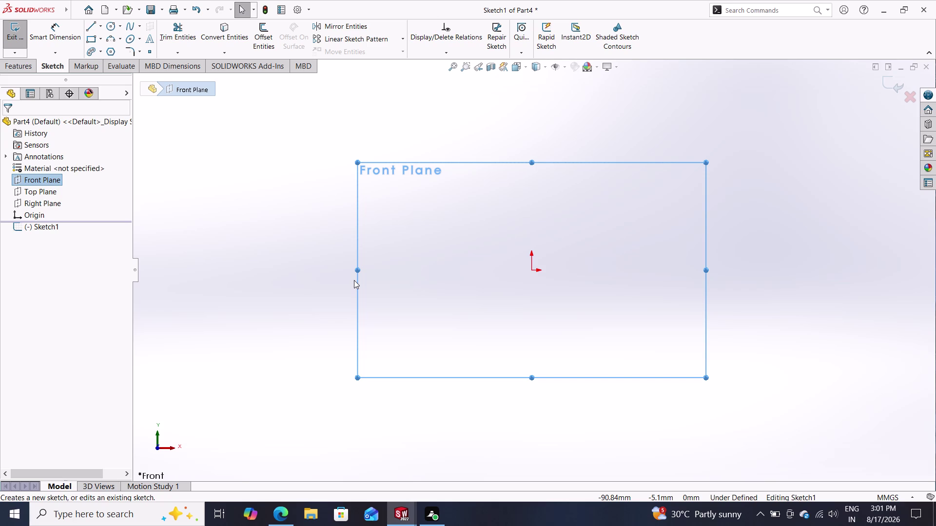
Discard the Front Plane Sketch1 and start Sketch2 on the Top Plane.
click(51, 189)
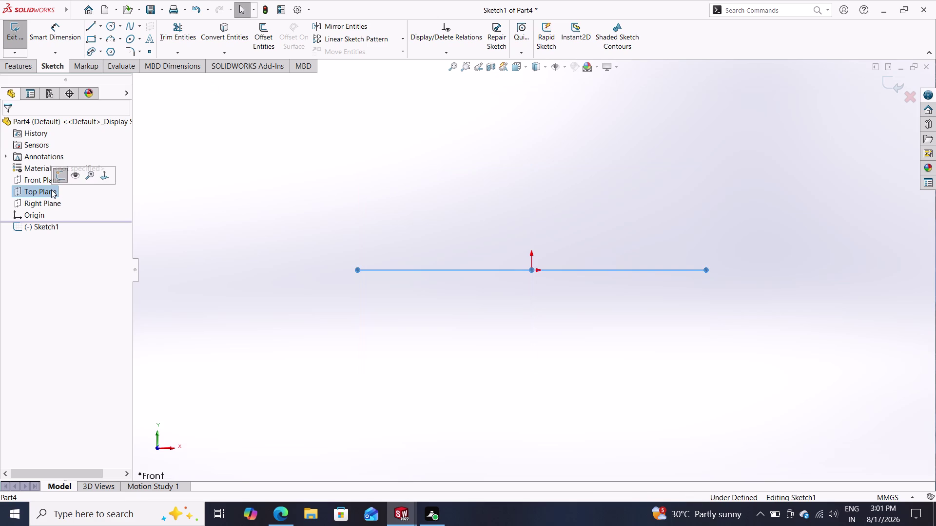
click(58, 171)
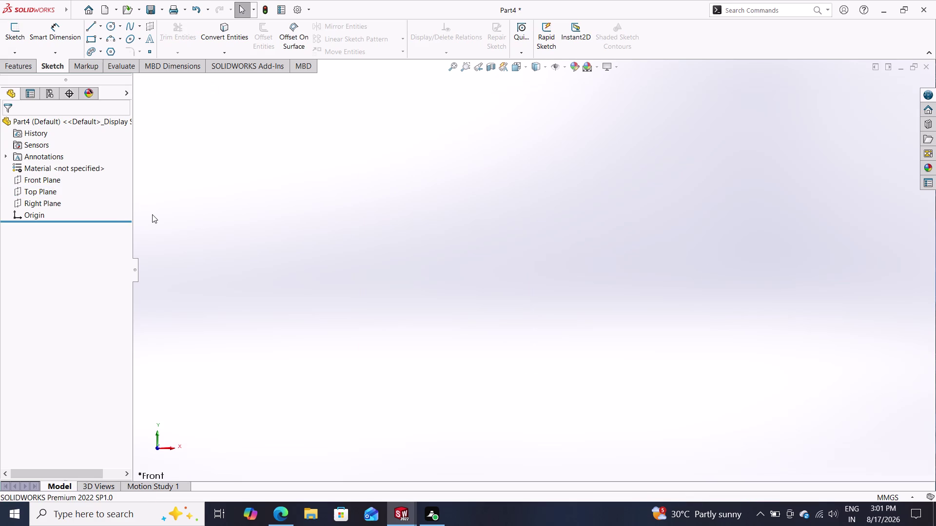
click(54, 193)
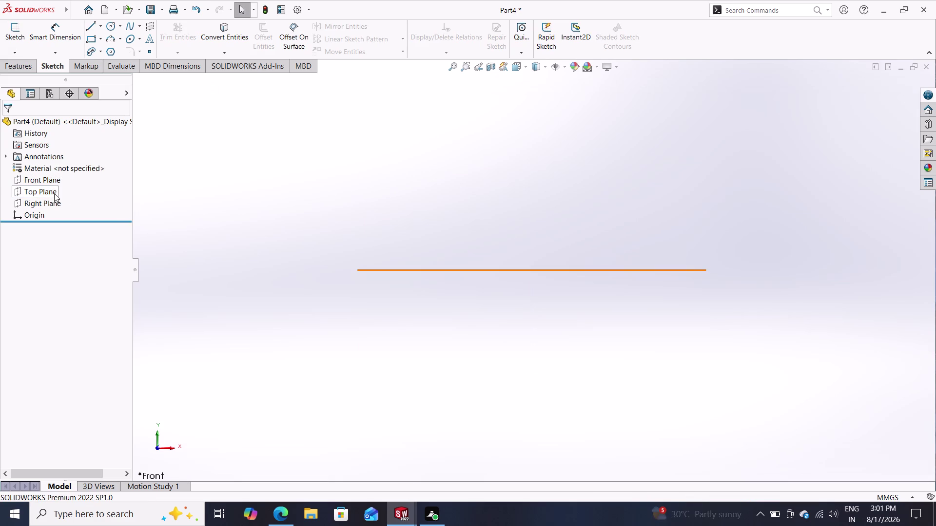
click(66, 177)
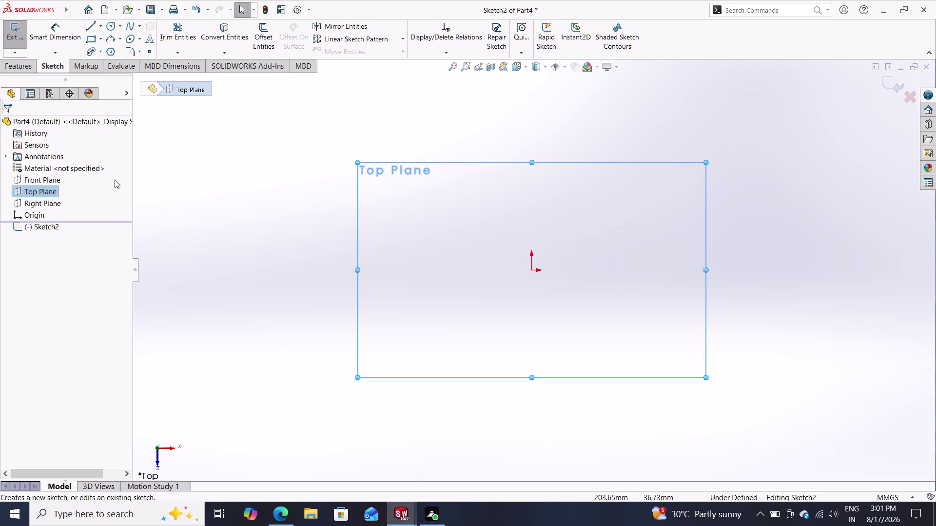
click(88, 23)
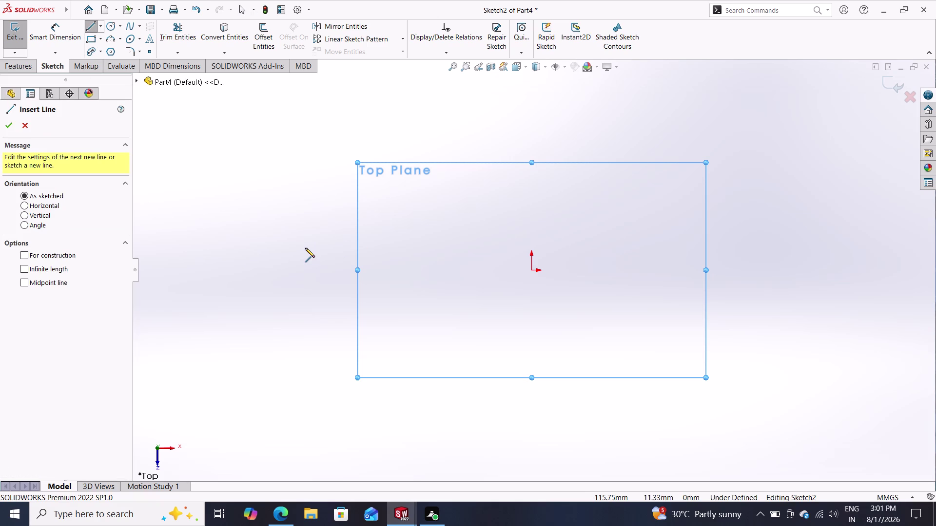
click(415, 216)
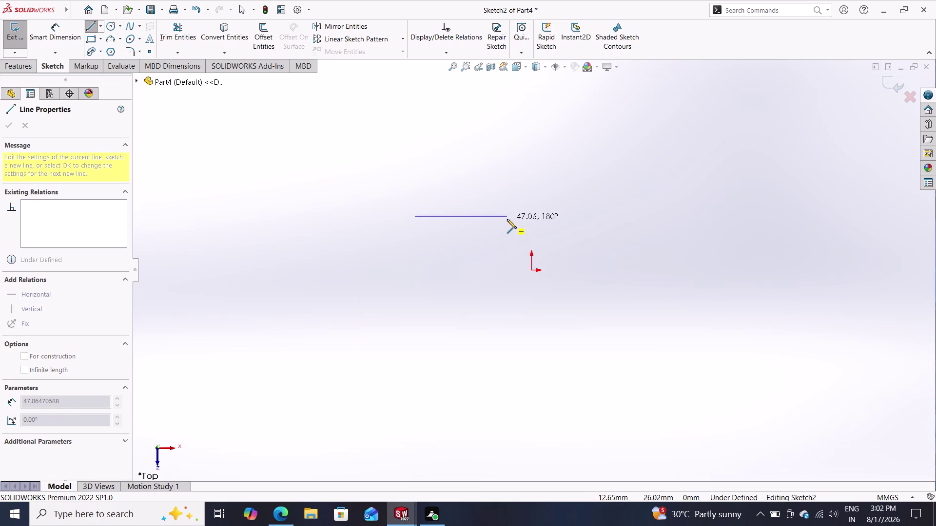
click(507, 219)
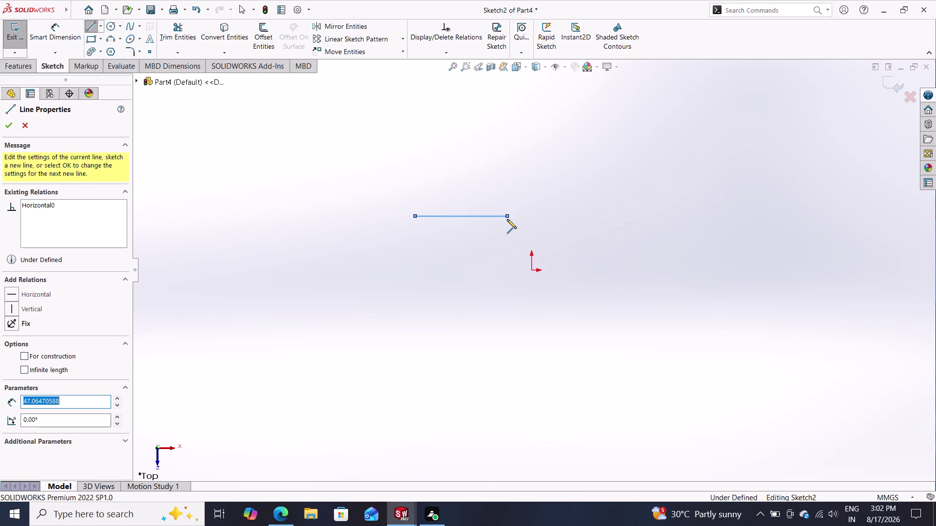
double_click(476, 277)
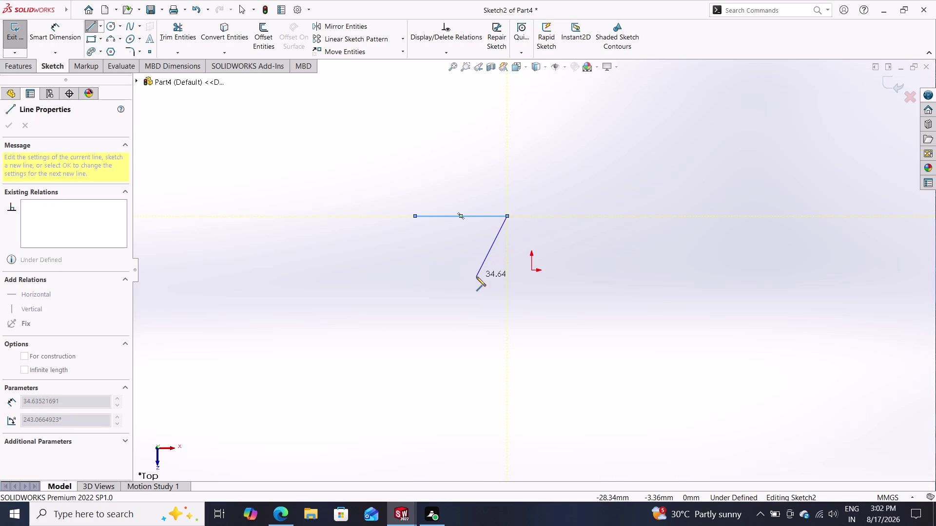
click(508, 216)
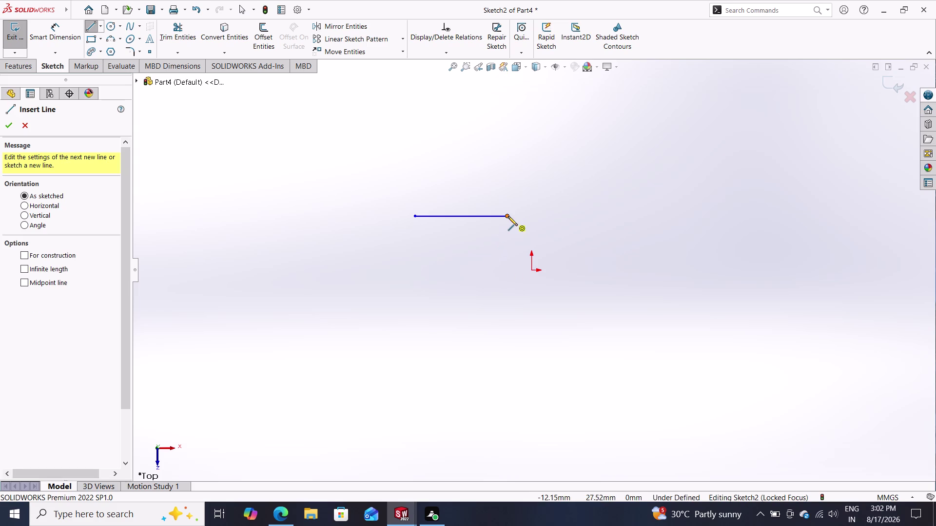
click(473, 269)
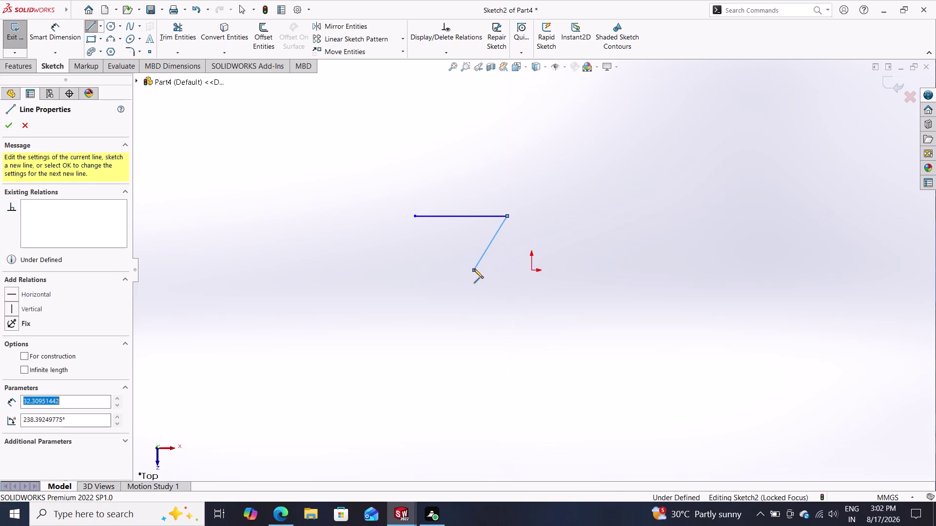
click(530, 269)
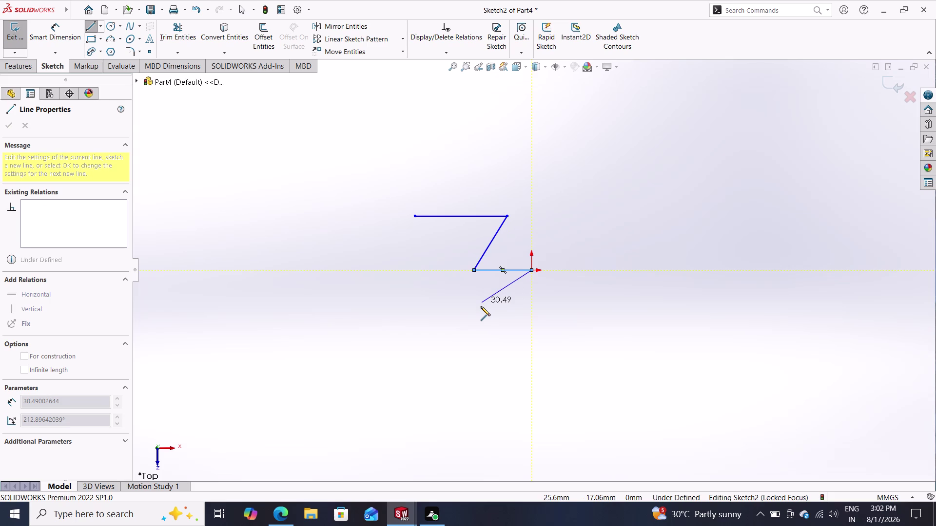
key(ctrl+z)
key(Escape)
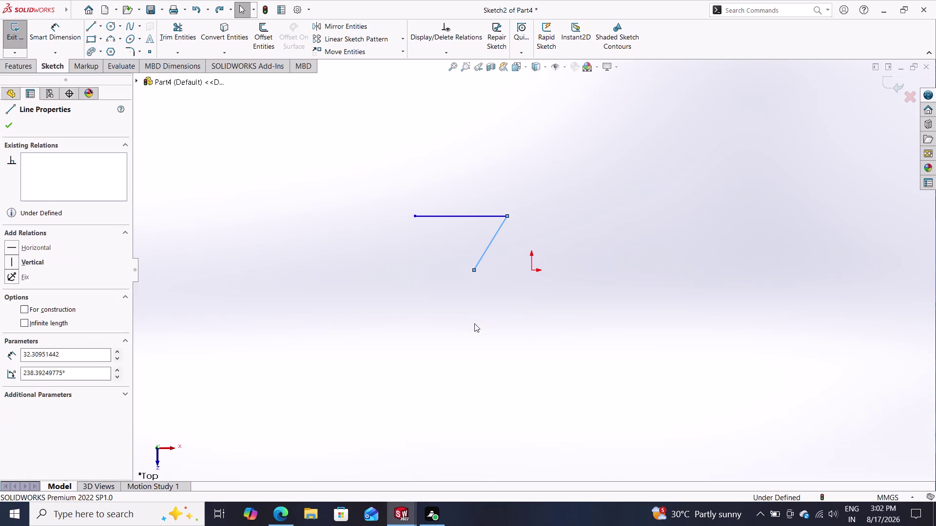
key(Escape)
key(Escape)
key(ctrl+z)
key(ctrl+z)
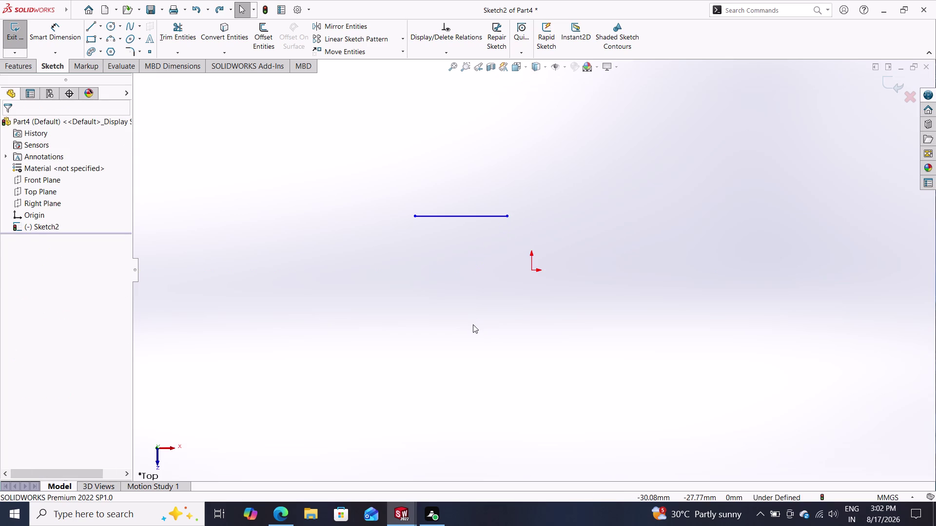
key(ctrl+z)
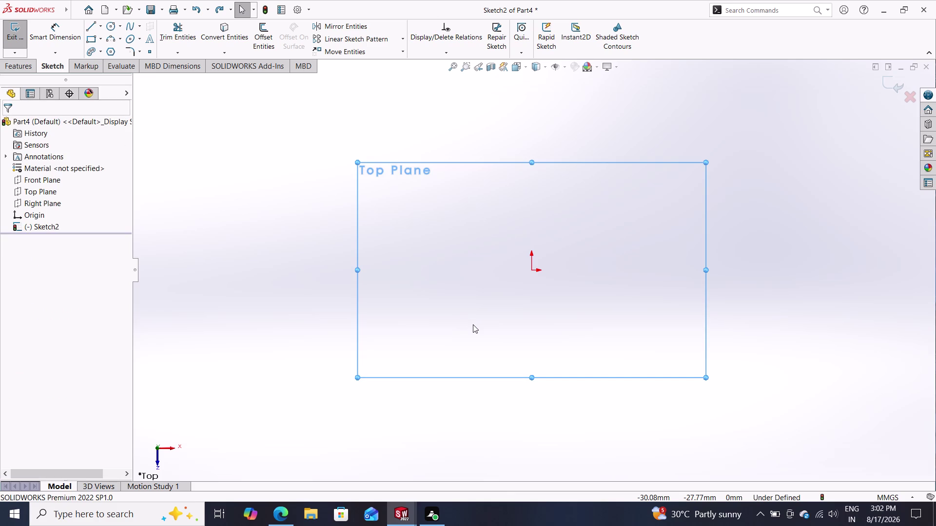
click(110, 27)
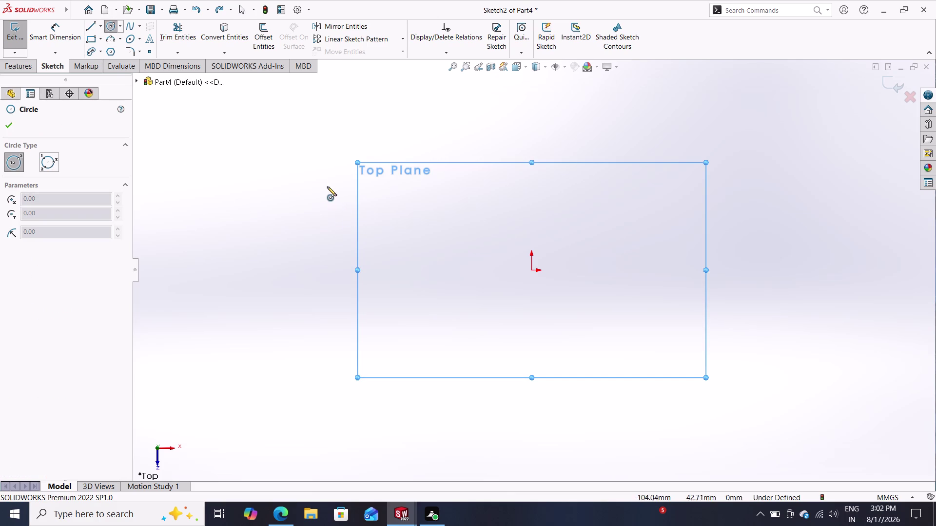
click(534, 270)
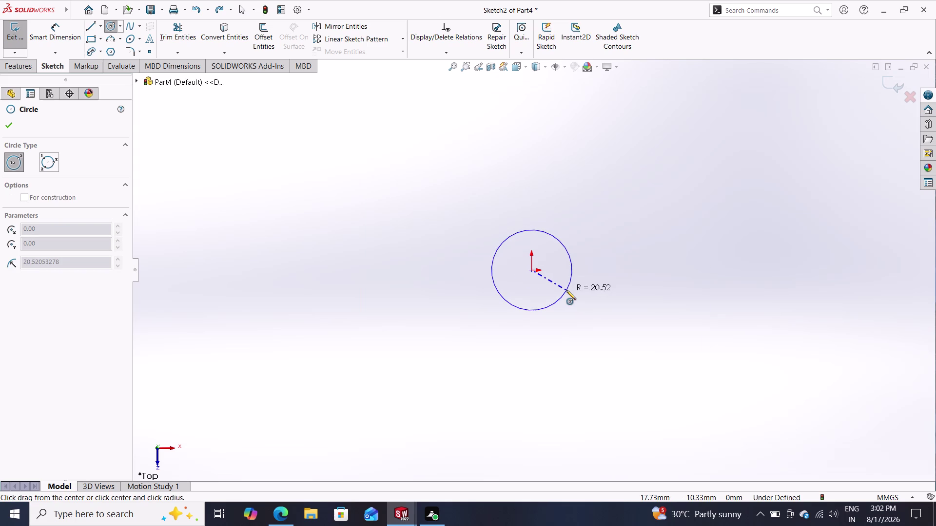
click(566, 290)
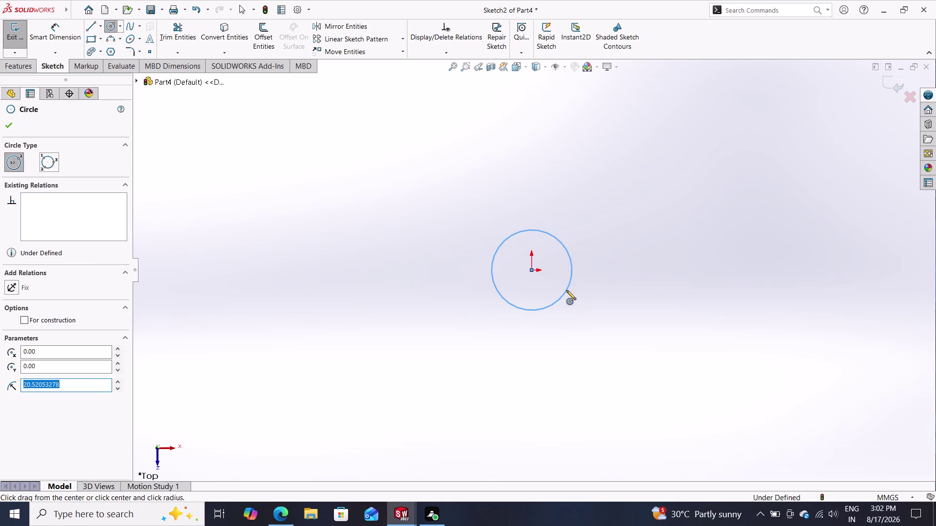
click(529, 271)
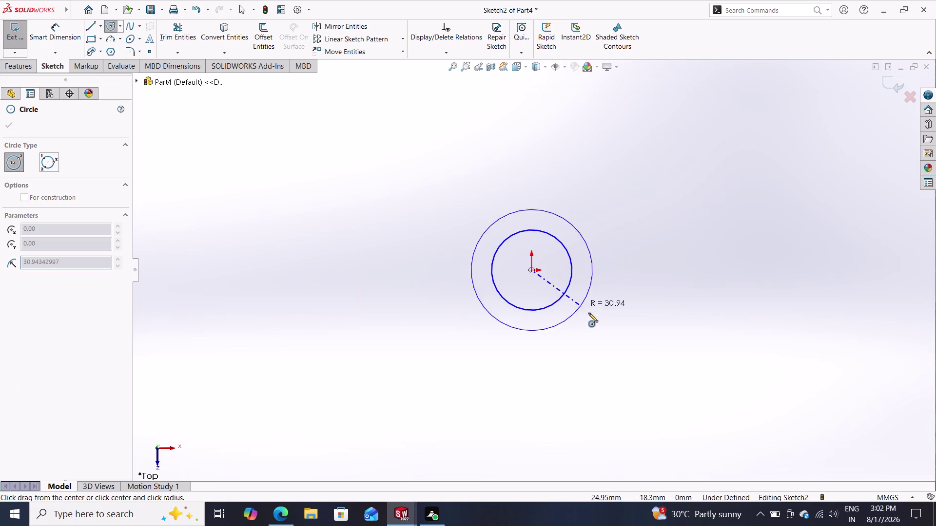
click(603, 323)
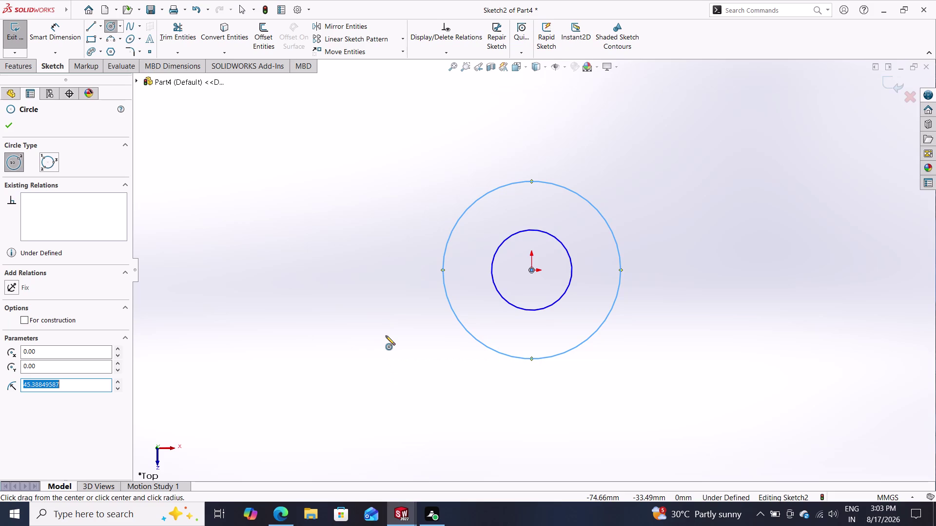
triple_click(89, 26)
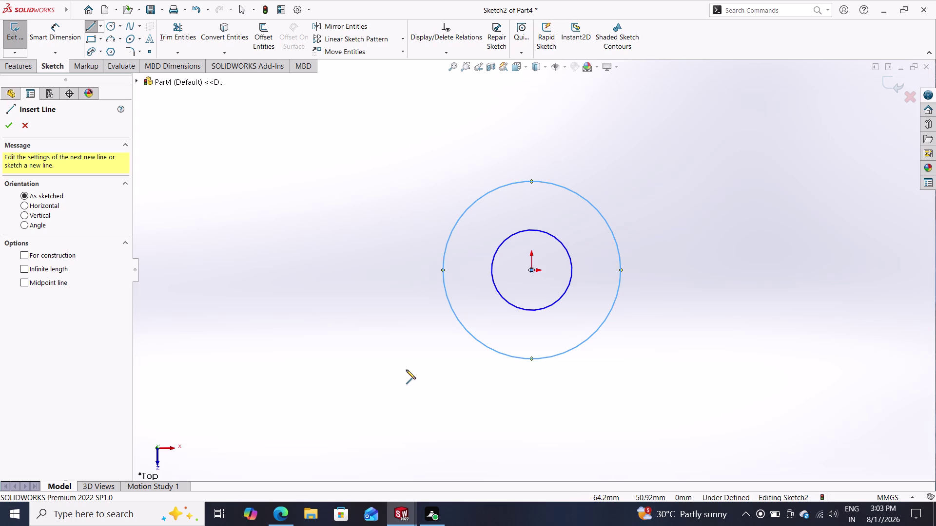
key(Escape)
key(Escape)
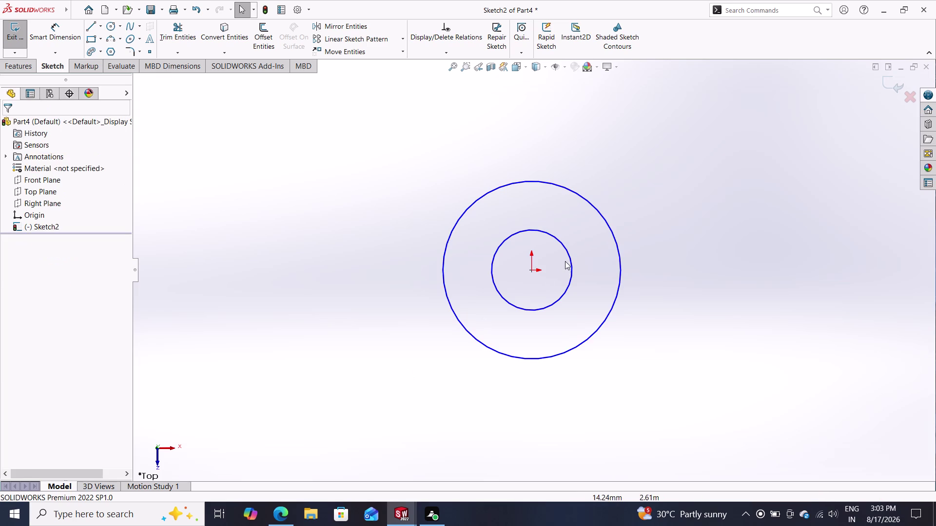
click(602, 217)
key(Delete)
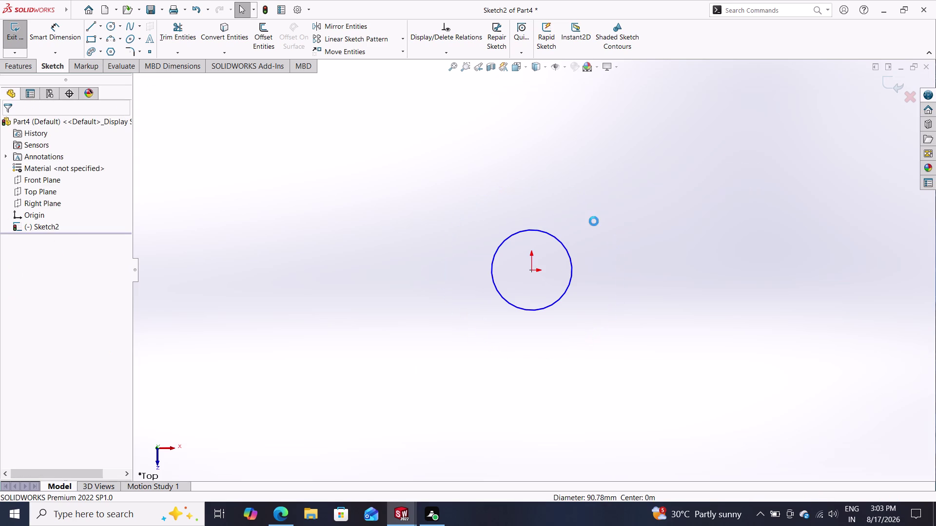
key(Delete)
click(568, 254)
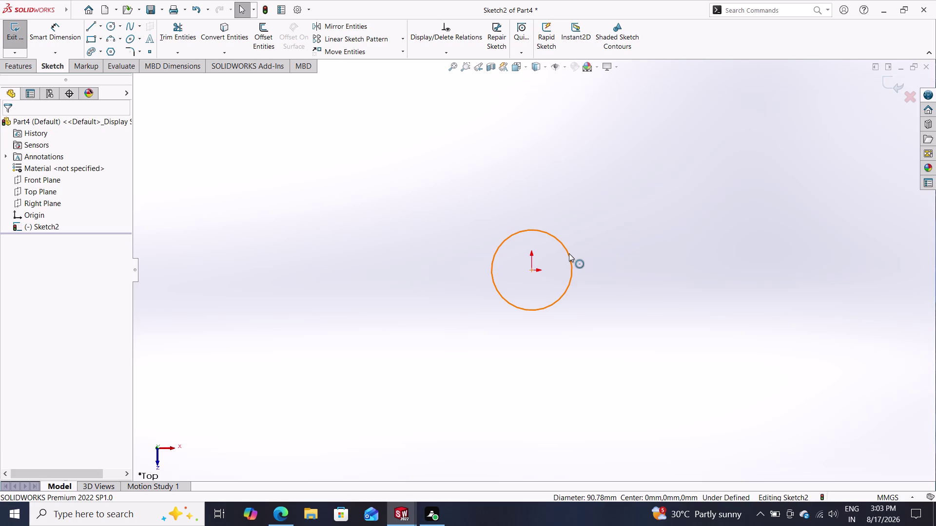
key(Delete)
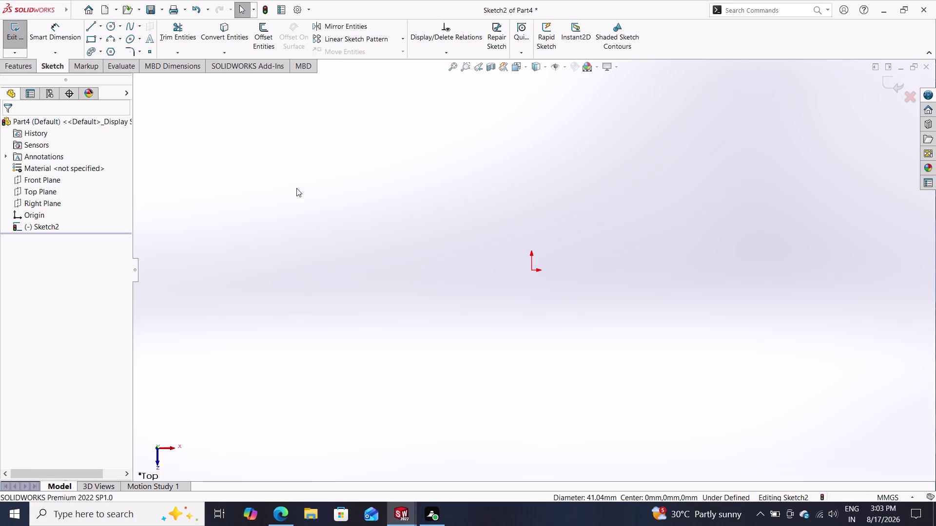
click(93, 29)
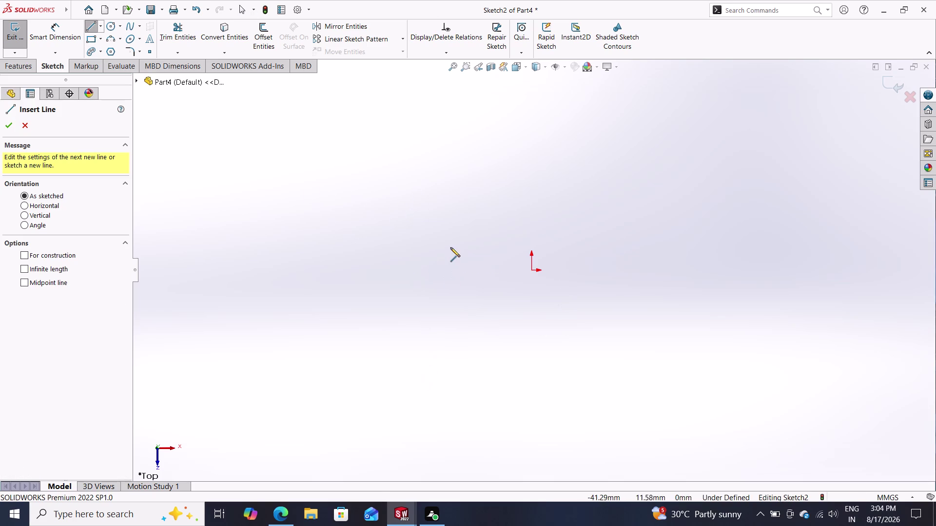
Sketch the vertical left side line and the left top edge of the profile.
click(423, 263)
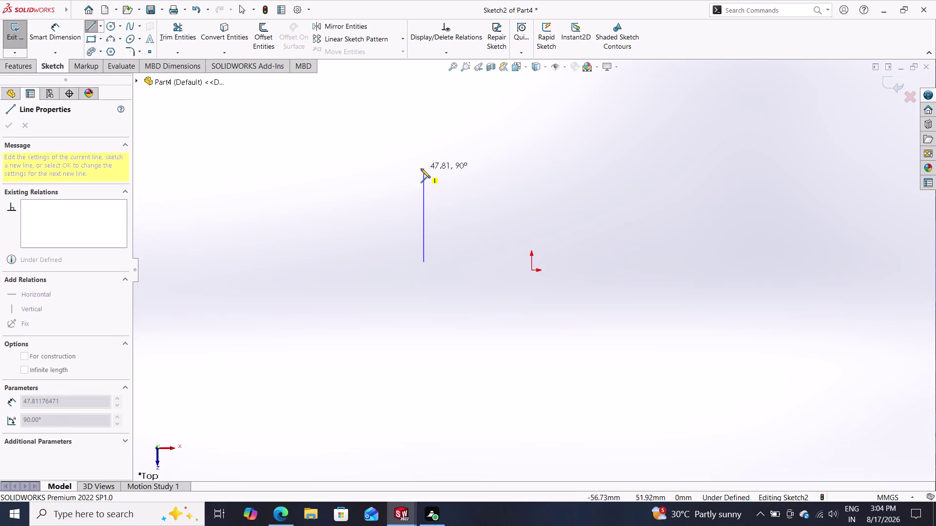
click(422, 169)
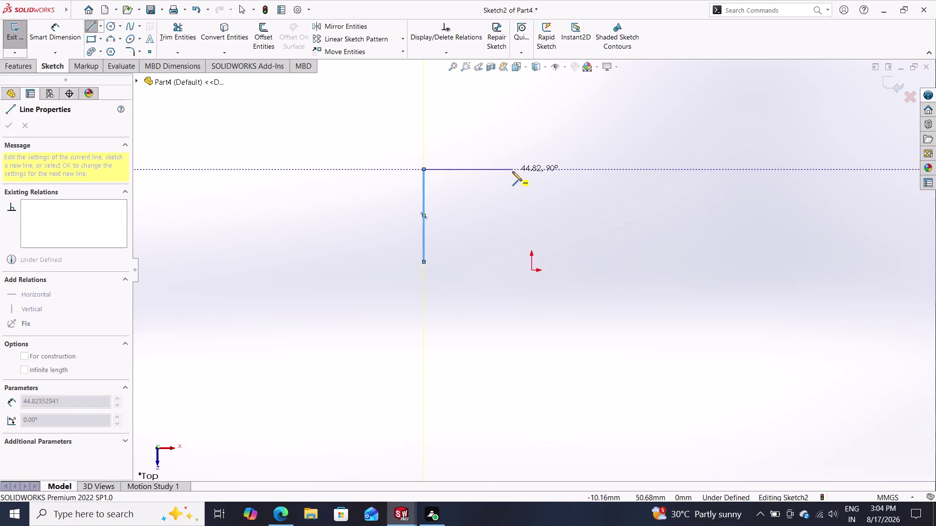
double_click(526, 173)
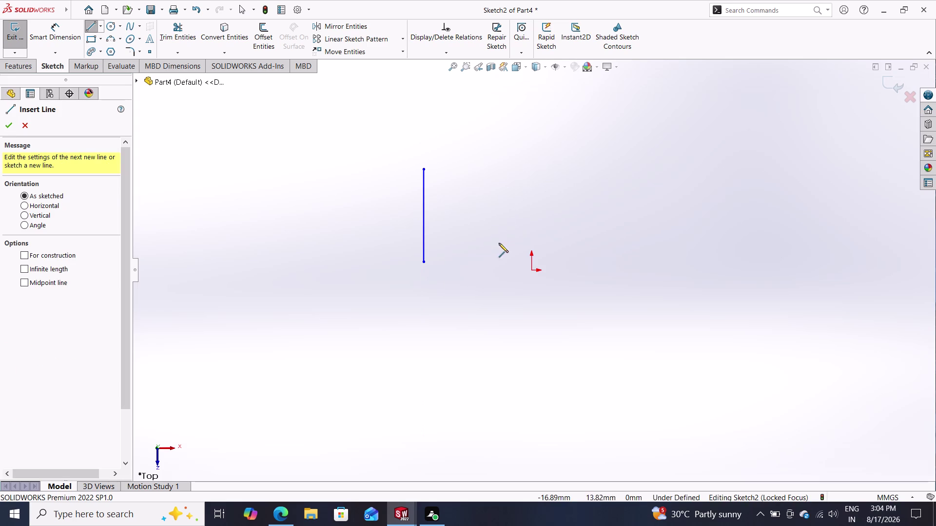
click(425, 170)
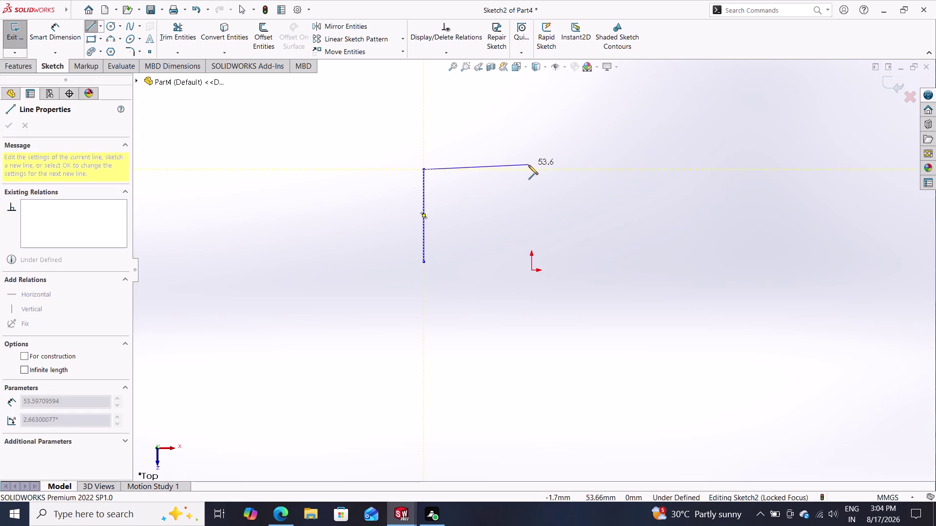
click(531, 169)
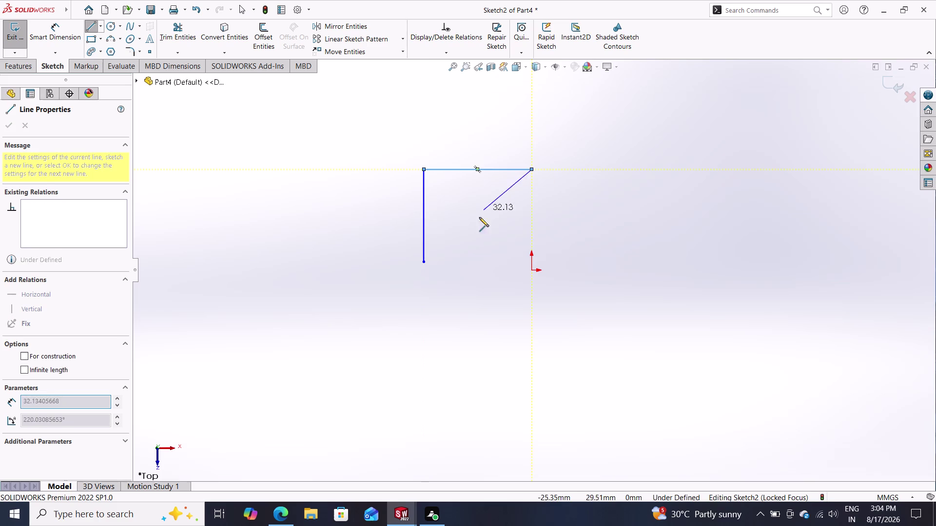
double_click(492, 242)
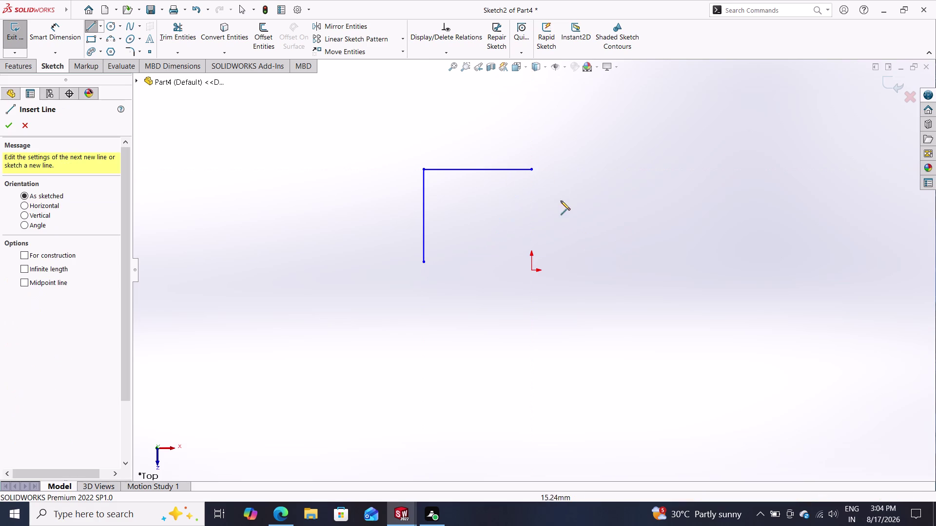
click(534, 169)
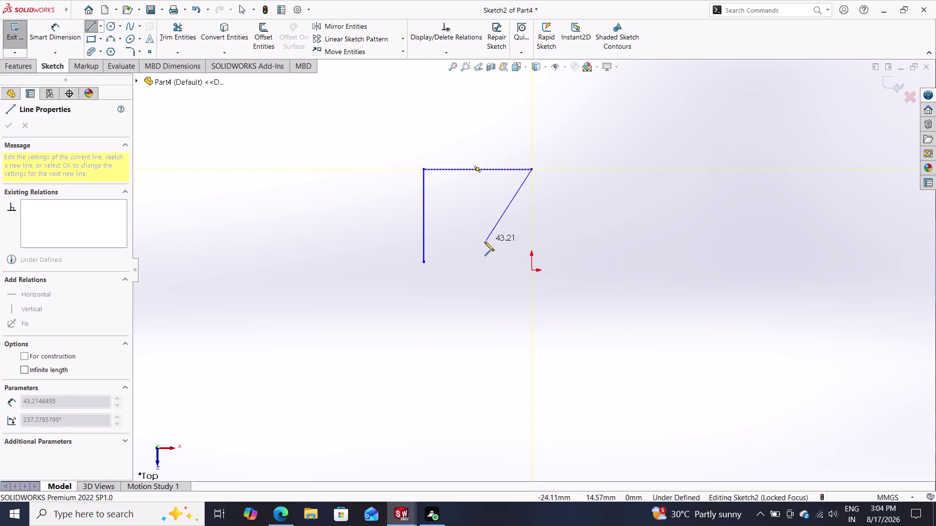
Draw the slanted notch, the right top edge and the right side line.
click(484, 243)
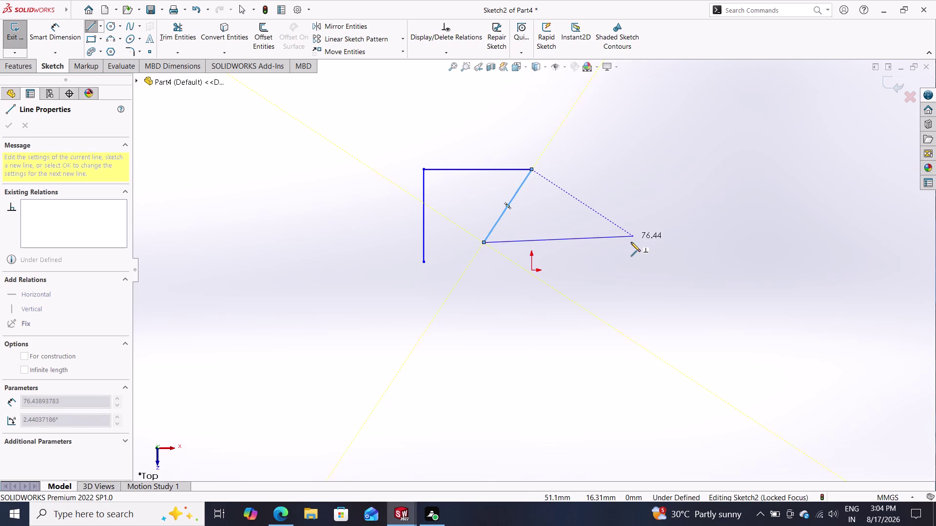
click(673, 241)
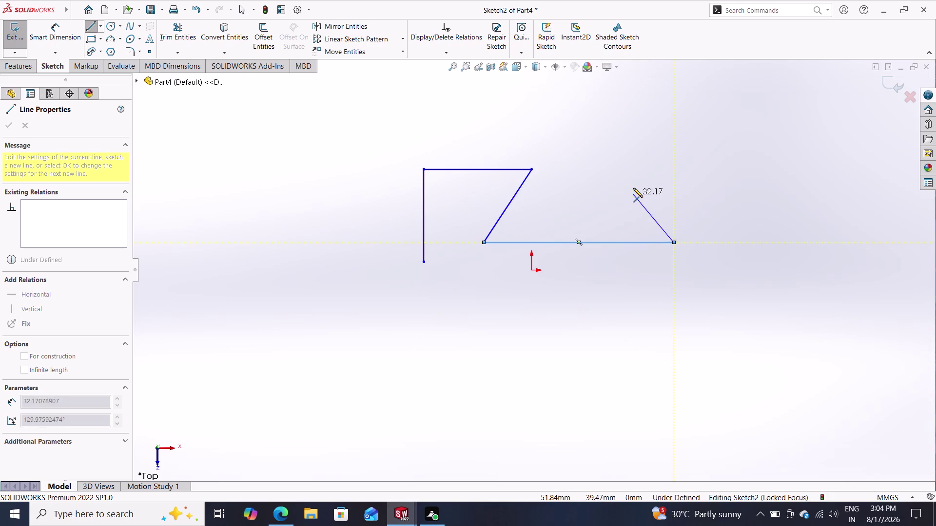
click(633, 168)
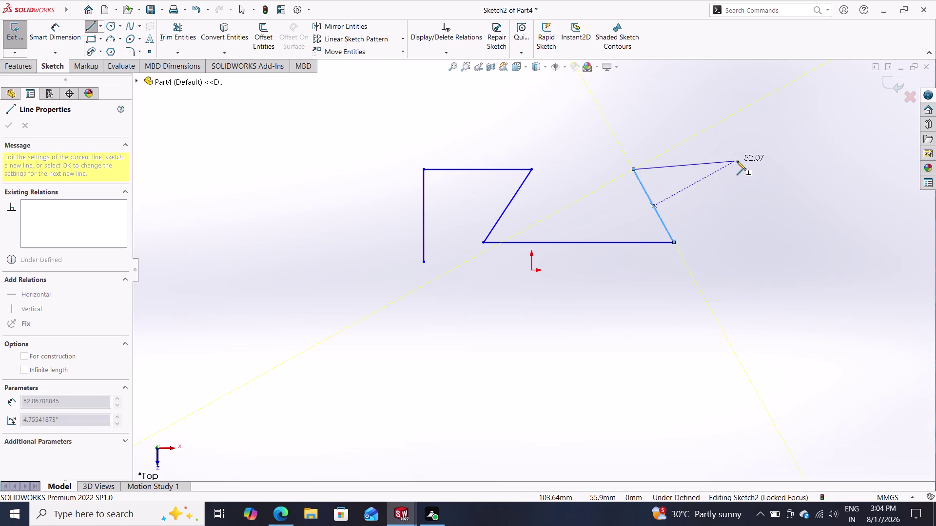
click(694, 173)
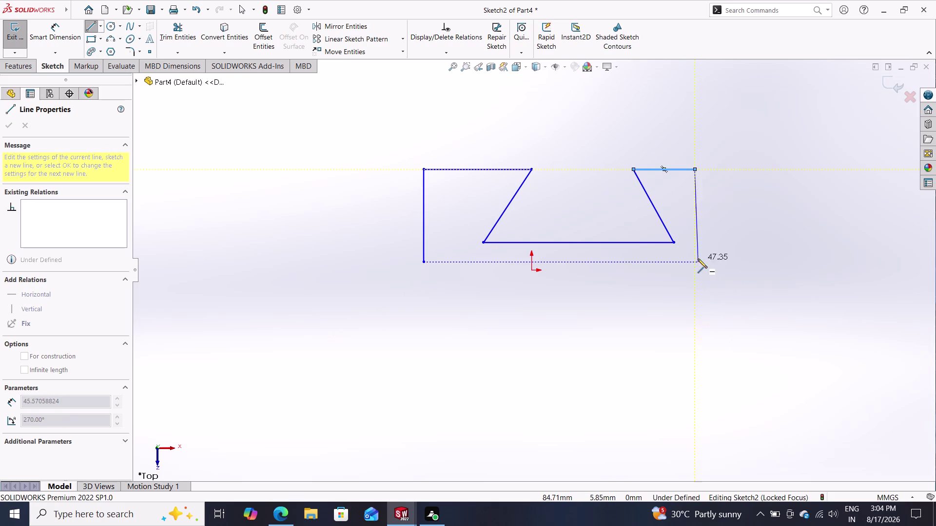
click(695, 307)
key(Escape)
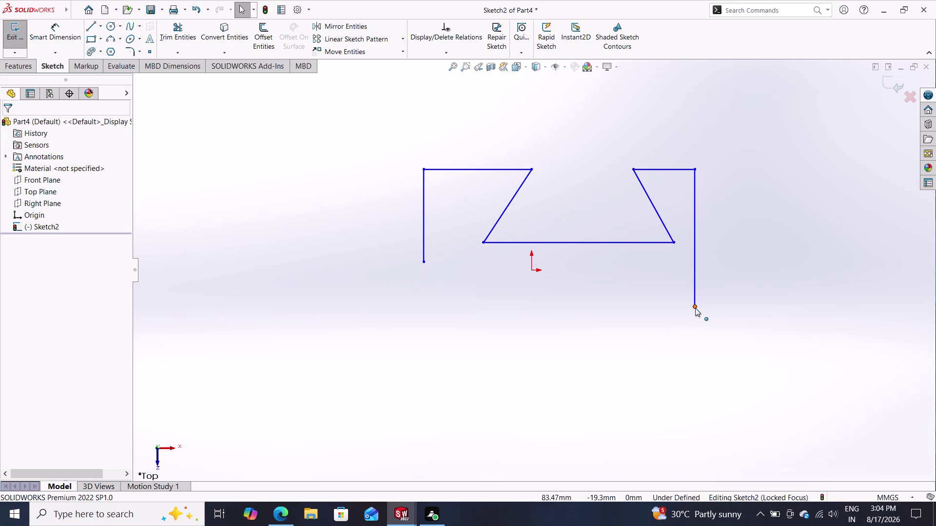
Drag both side lines' lower endpoints level with the origin.
drag(695, 308, 682, 274)
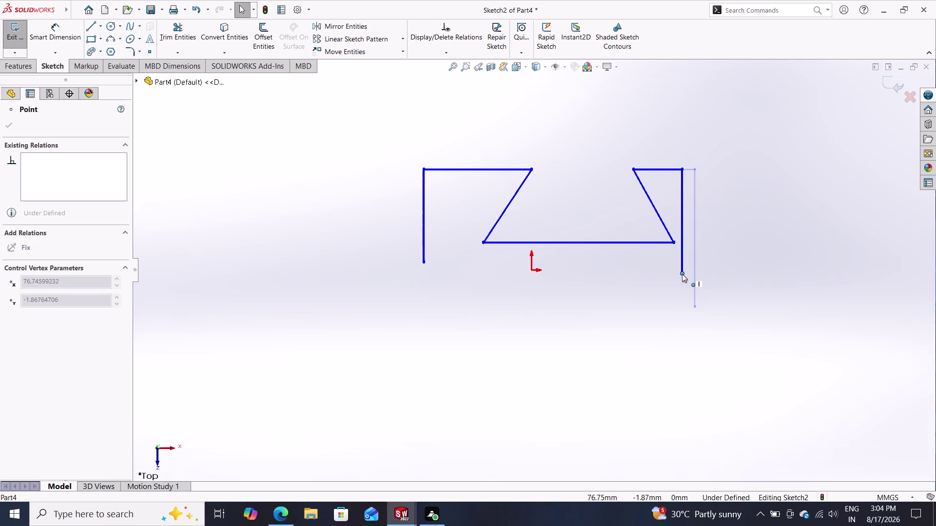
drag(682, 274, 692, 270)
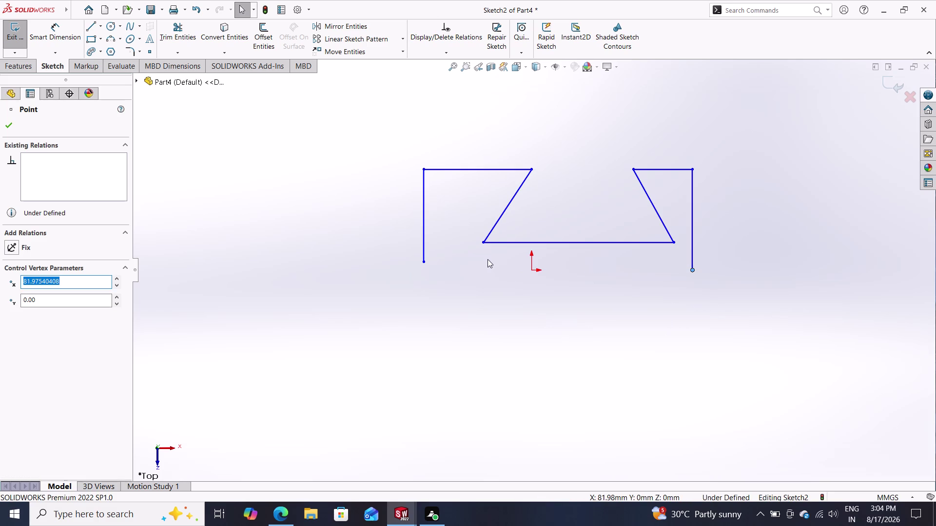
drag(423, 264, 426, 274)
drag(425, 275, 435, 274)
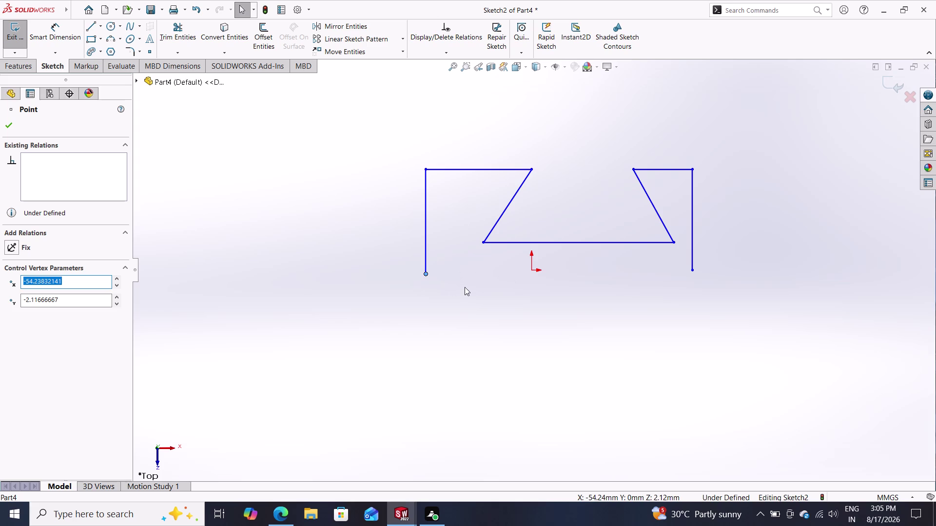
click(99, 20)
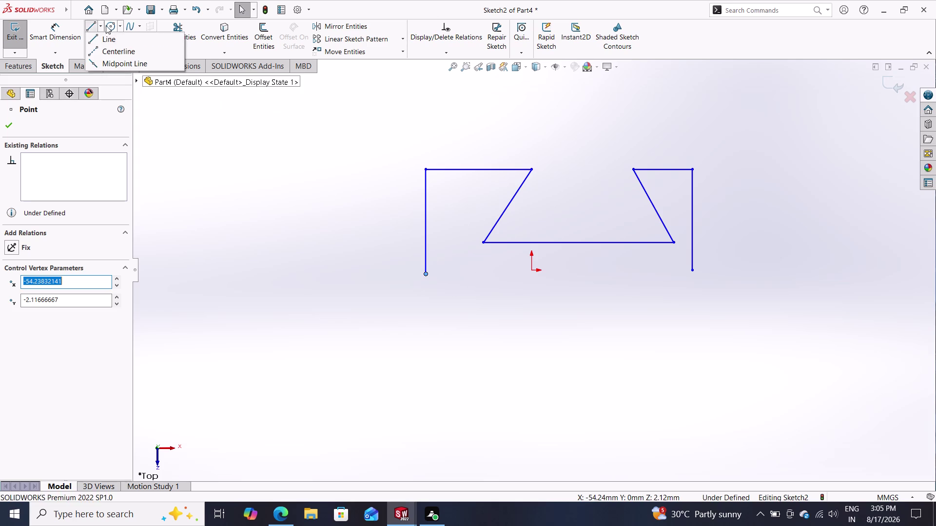
Draw a horizontal centerline through the origin, extending past both uprights.
click(114, 51)
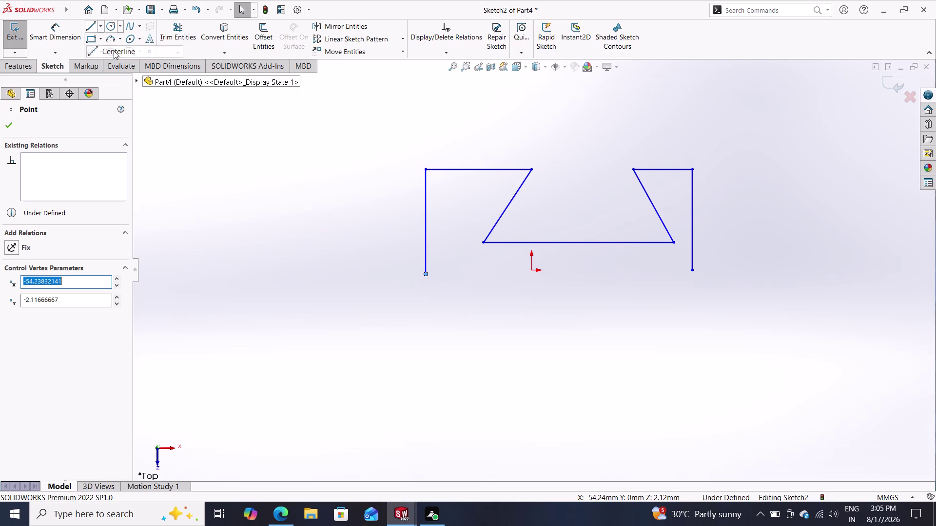
click(377, 268)
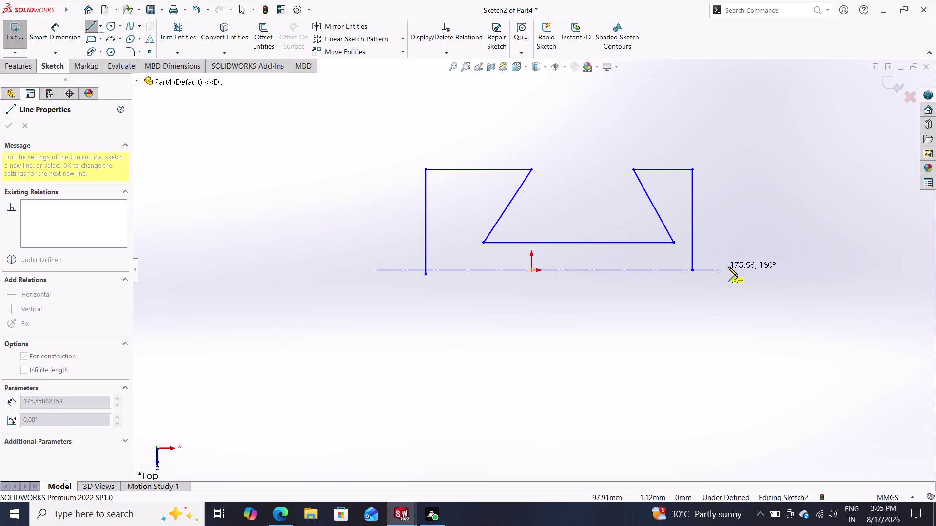
click(736, 269)
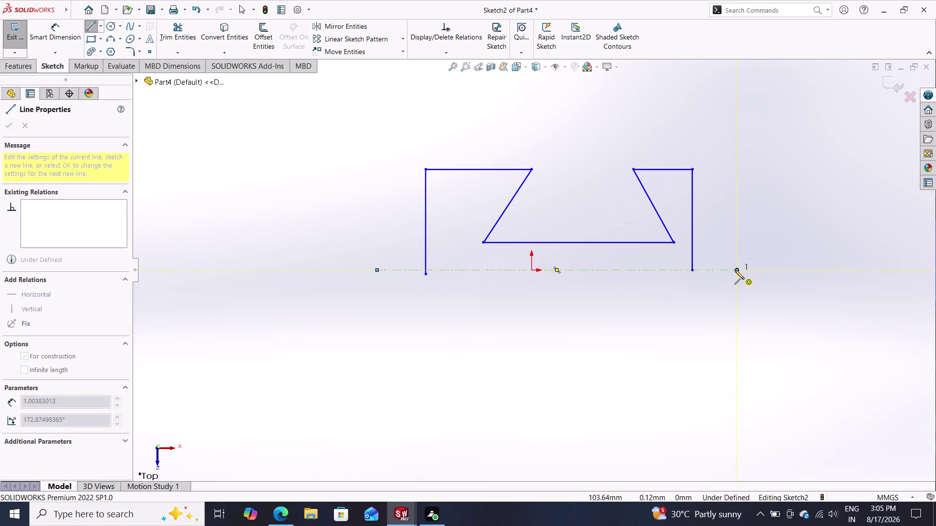
Snap the left upright's lower endpoint onto the horizontal centerline as a coincident relation.
key(Escape)
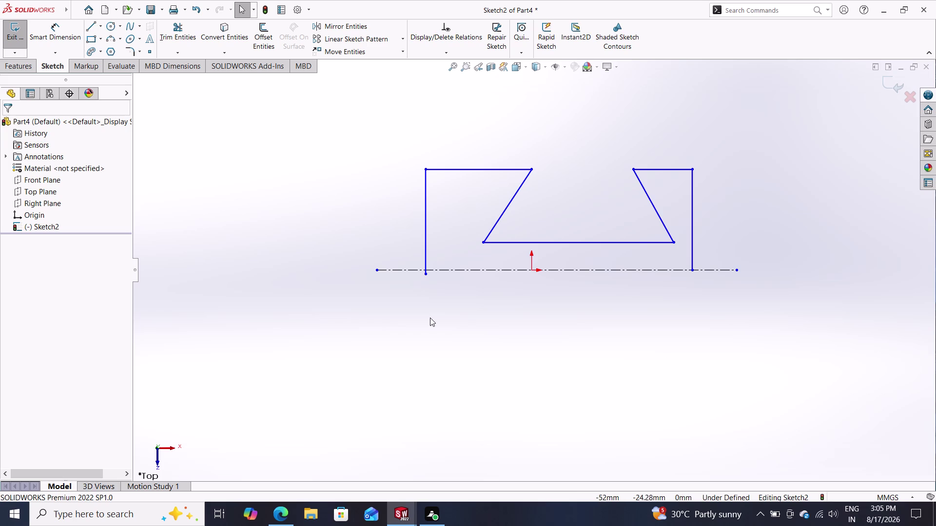
scroll(down, 3)
drag(430, 265, 428, 253)
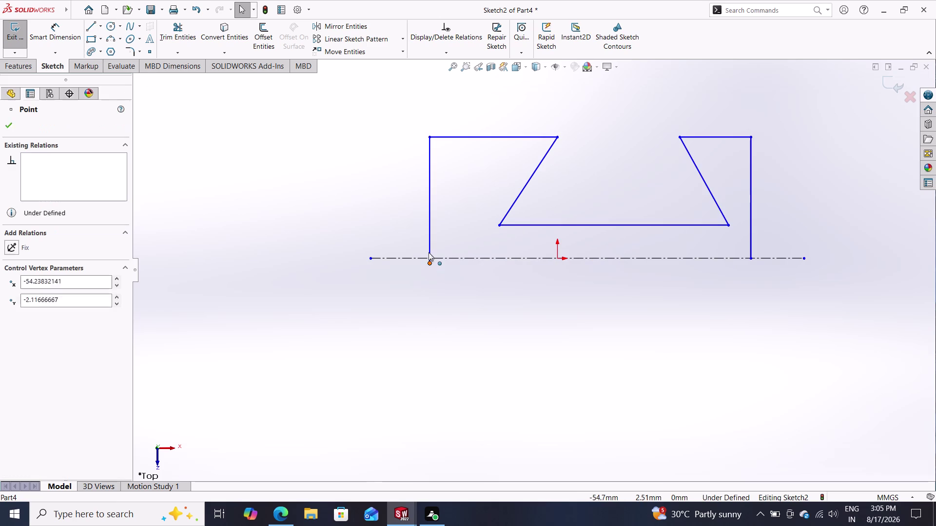
drag(429, 253, 429, 258)
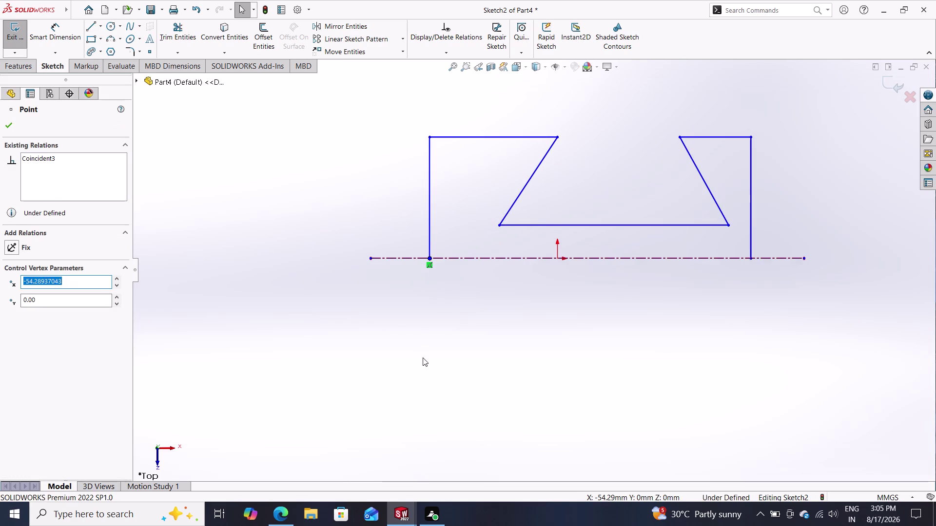
key(Escape)
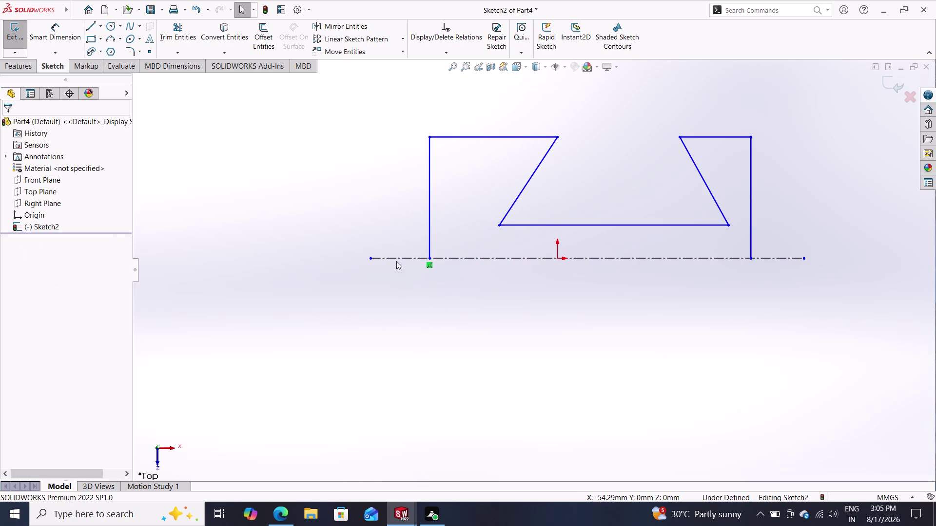
click(109, 41)
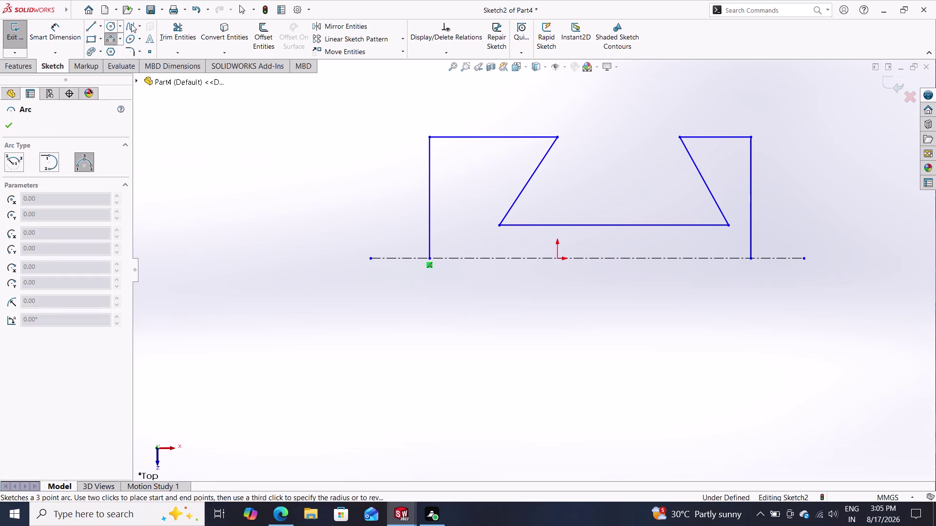
Draw a three-point arc from the left to the right upright's lower end, dipping below the centerline.
click(431, 258)
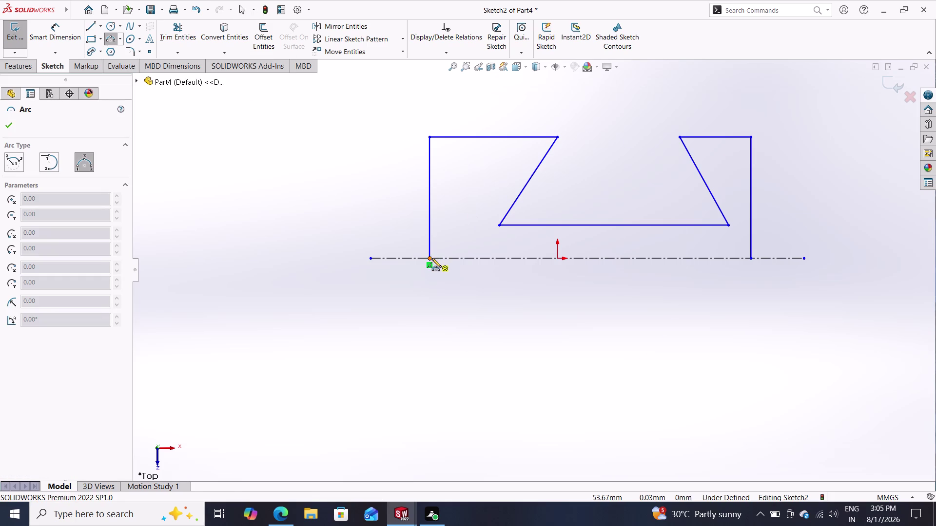
double_click(749, 258)
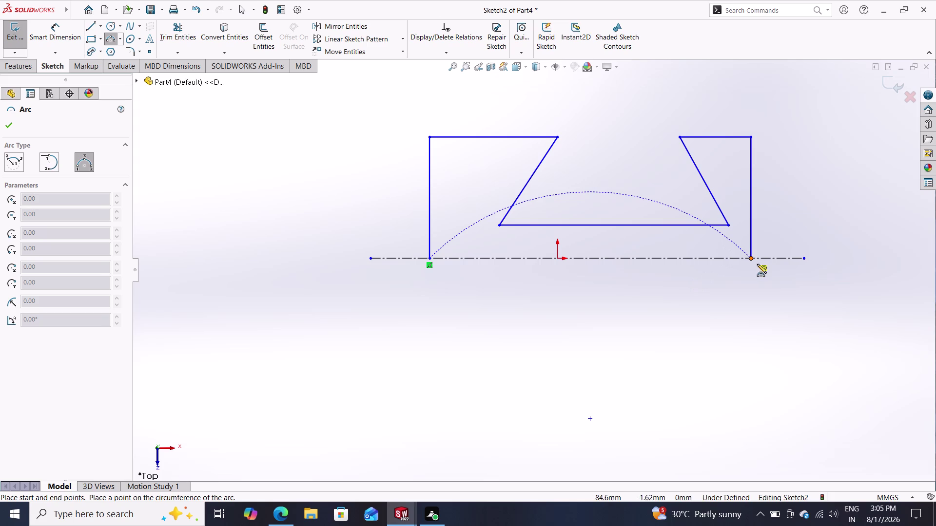
key(Escape)
key(Escape)
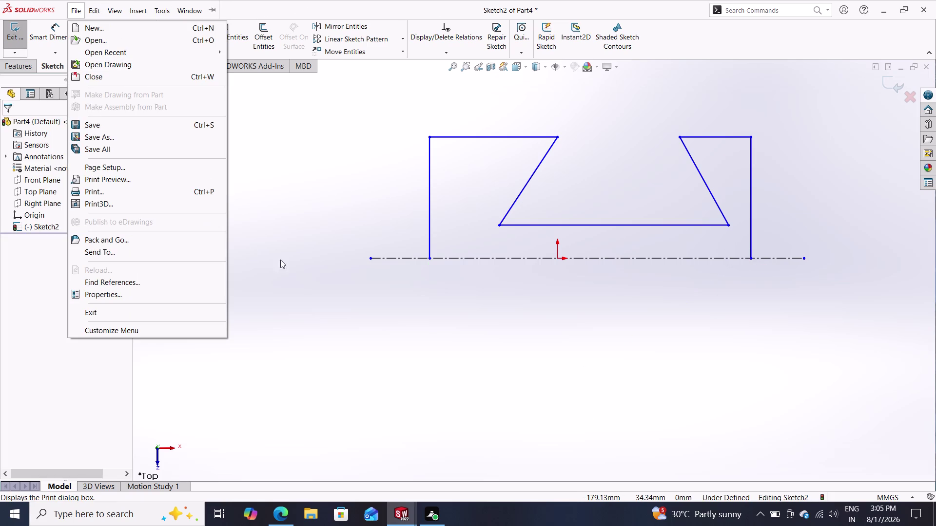
click(361, 308)
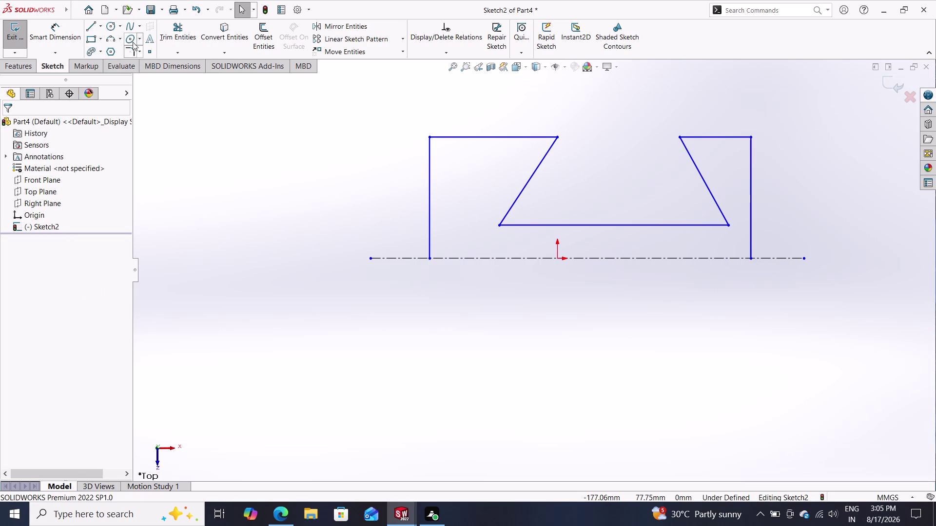
click(108, 39)
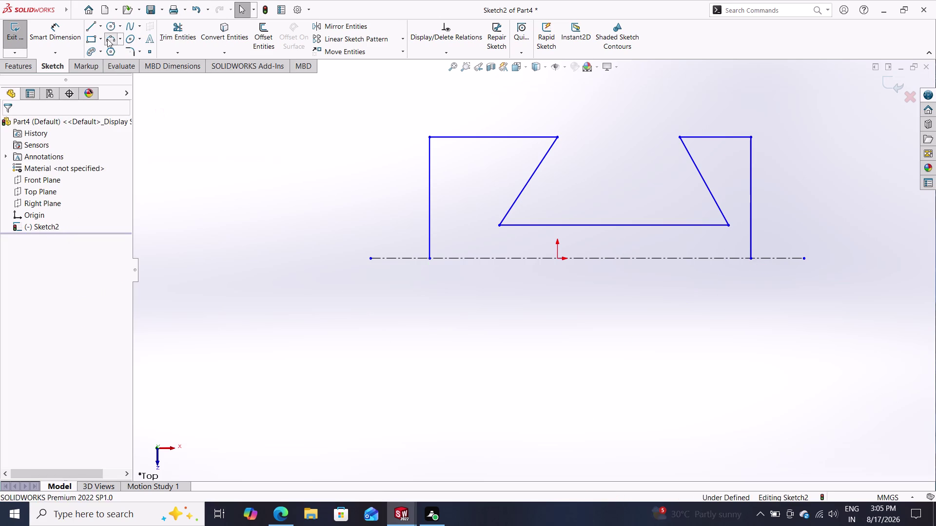
click(429, 259)
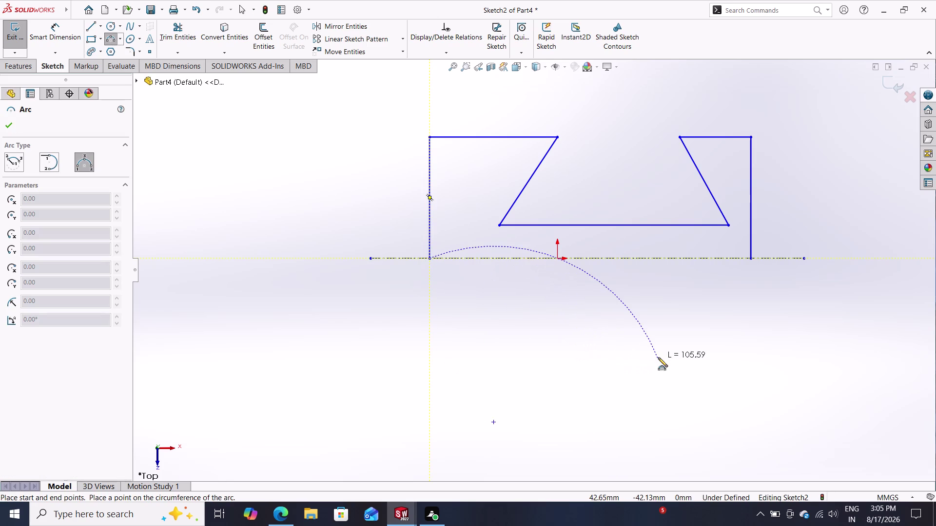
click(750, 259)
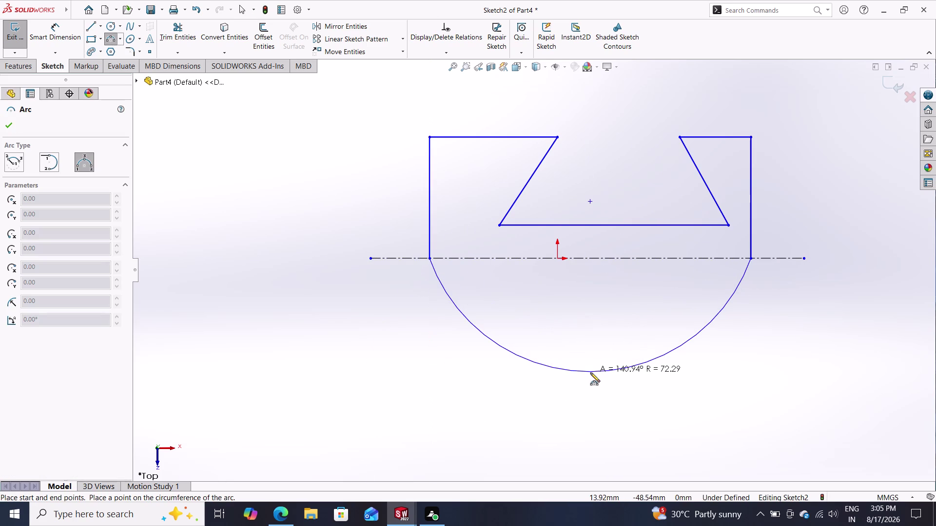
click(590, 373)
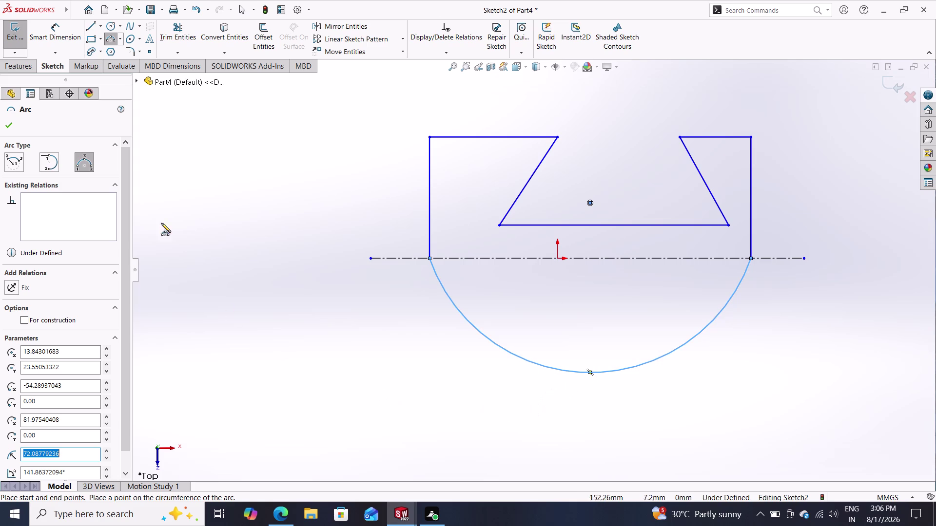
double_click(89, 30)
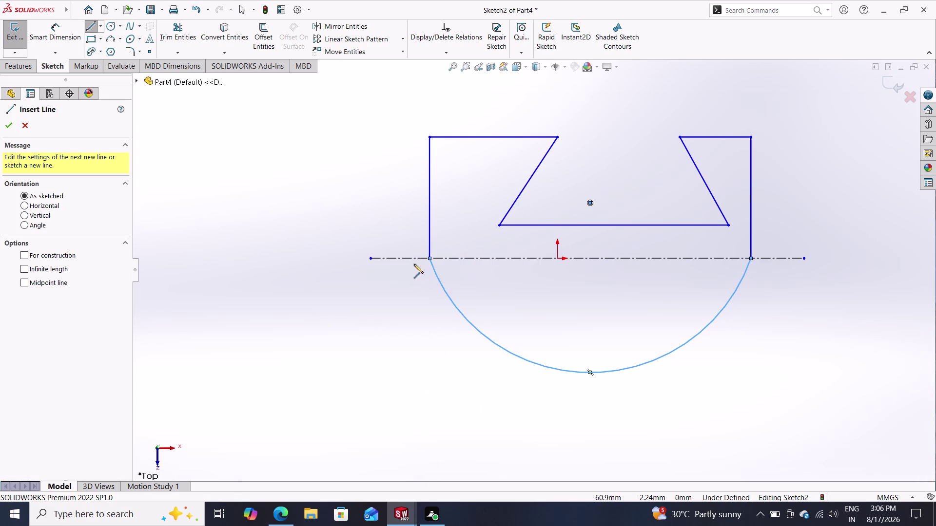
Draw left, bottom and right lines boxing in the arc below the centerline.
click(430, 260)
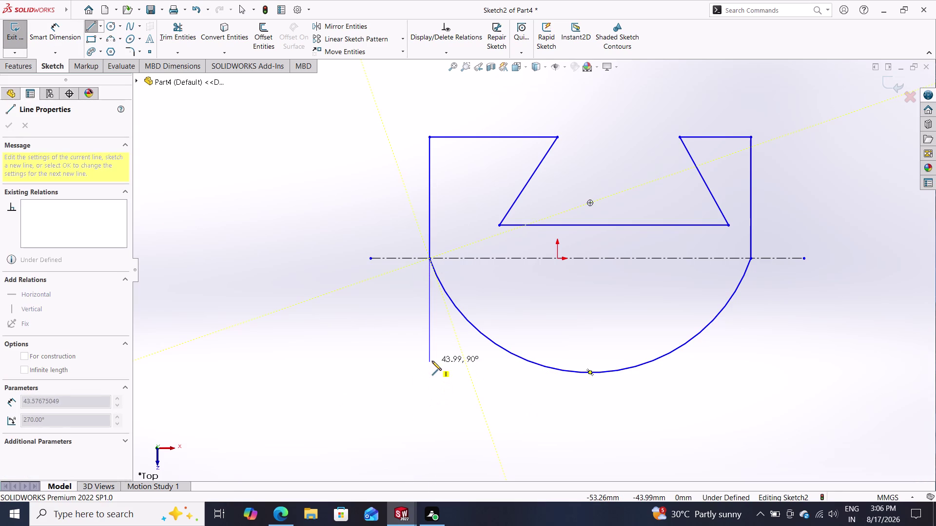
click(430, 398)
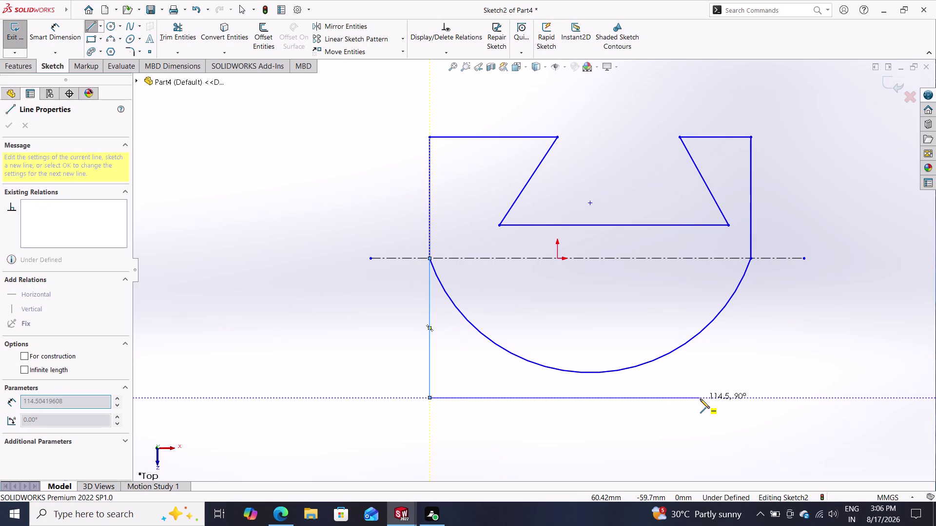
click(749, 398)
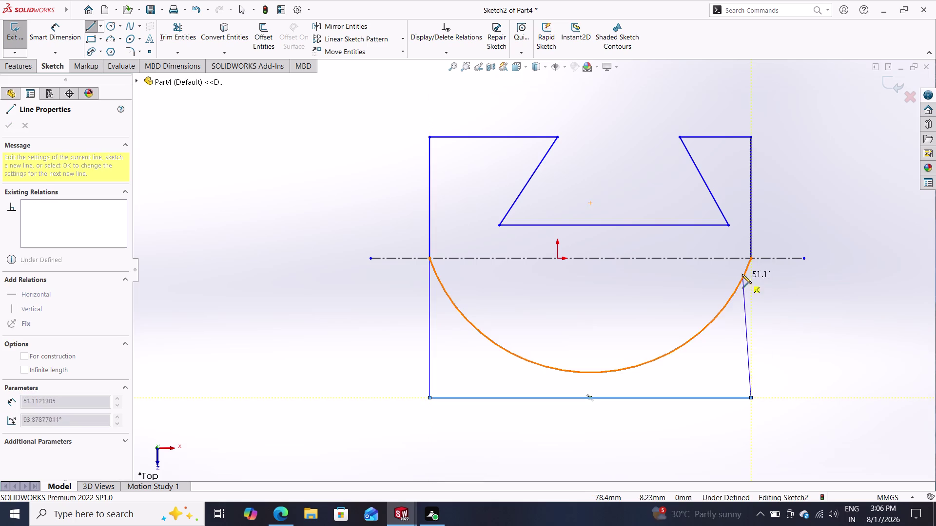
click(753, 259)
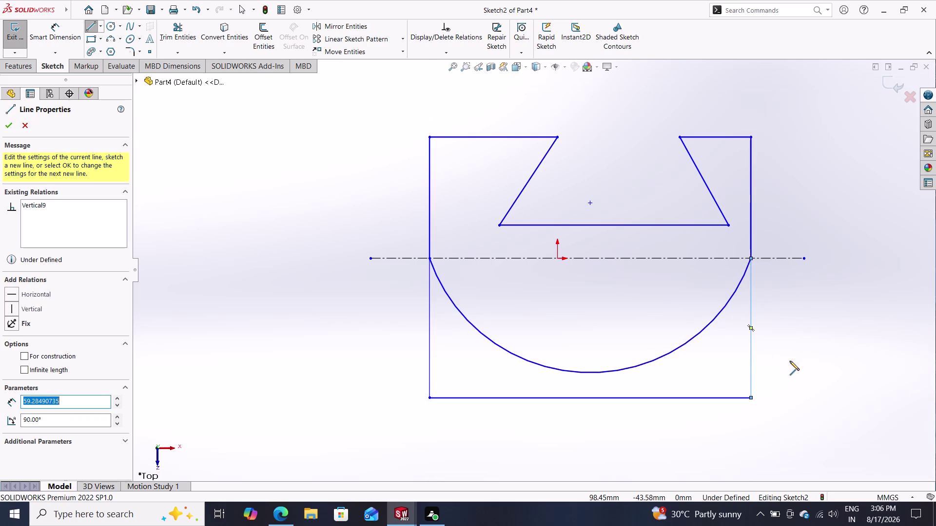
click(56, 24)
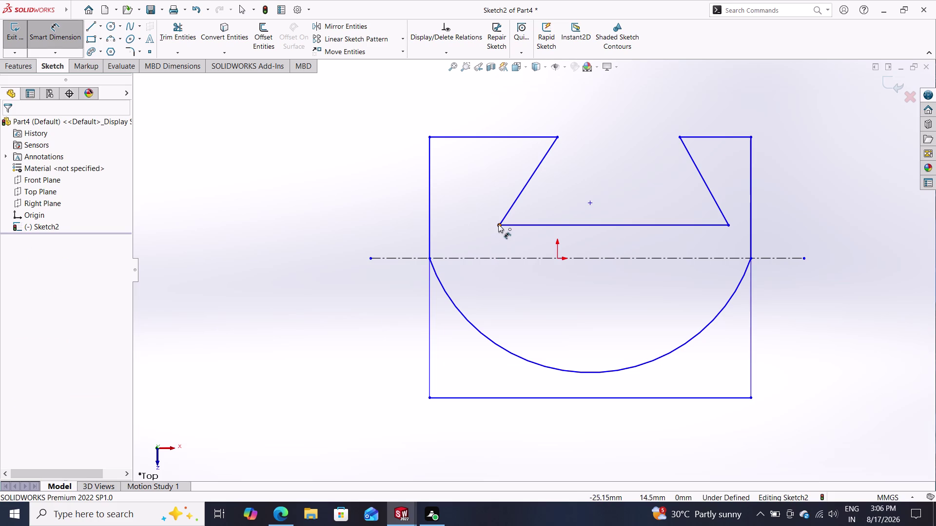
Dimension the notch's bottom edge to 70 mm.
click(499, 225)
click(728, 225)
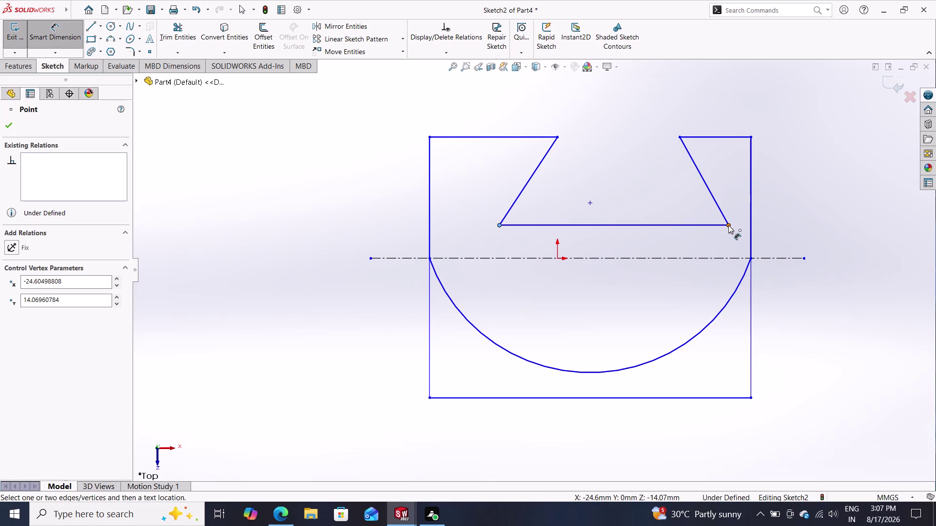
click(586, 326)
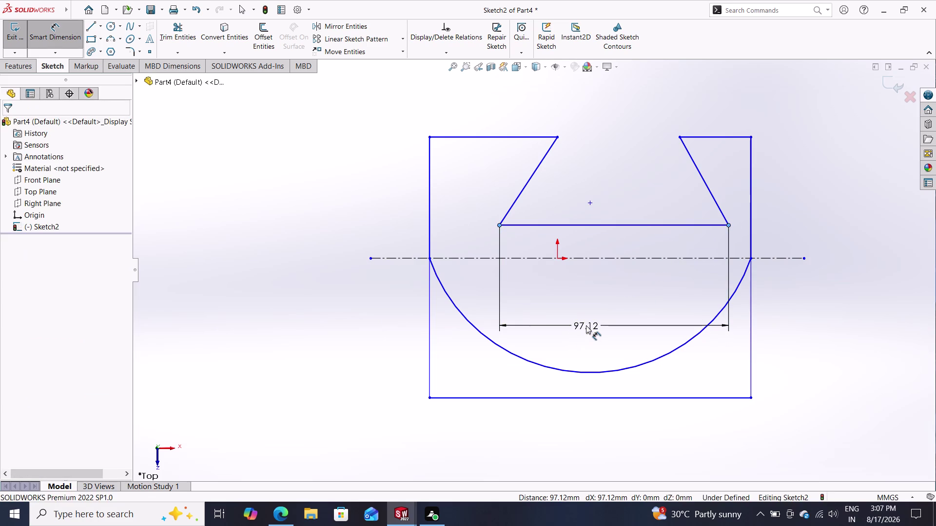
text(7)
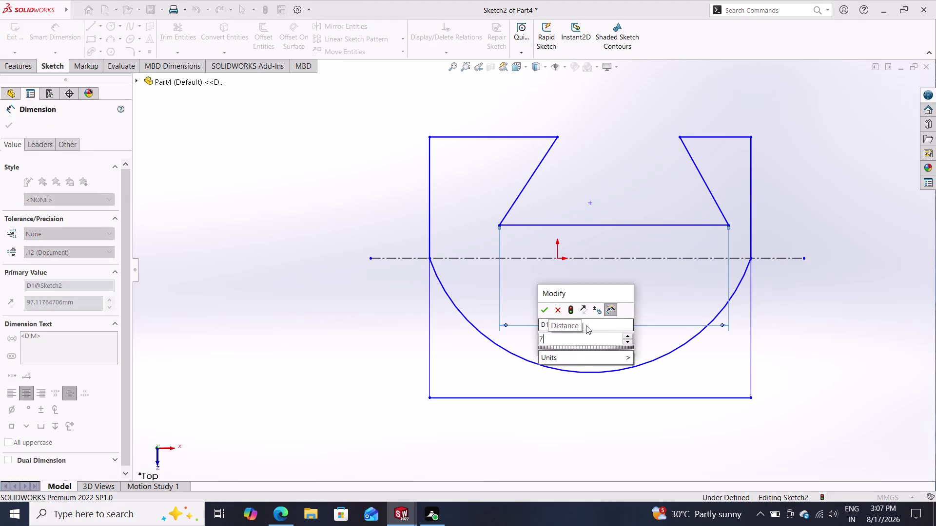
text(0)
key(Return)
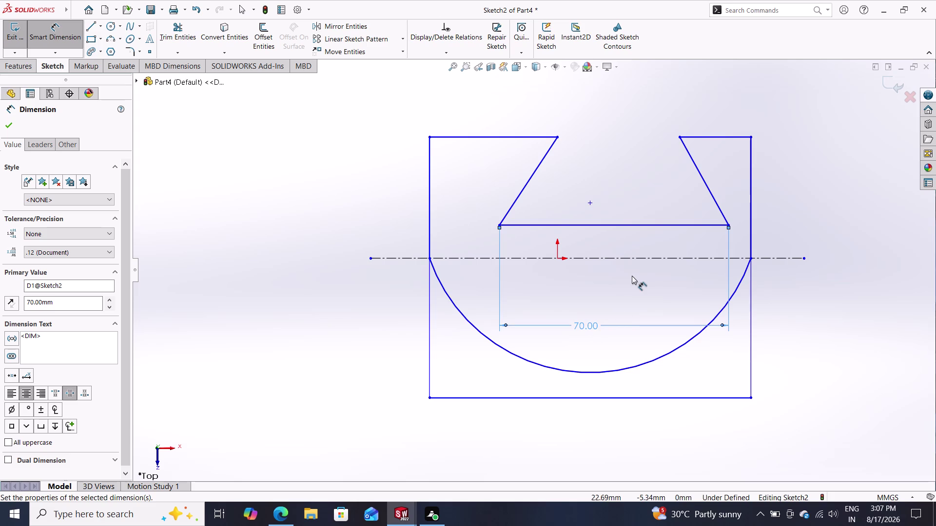
Set the large arc's radius to R100.
click(644, 364)
click(798, 421)
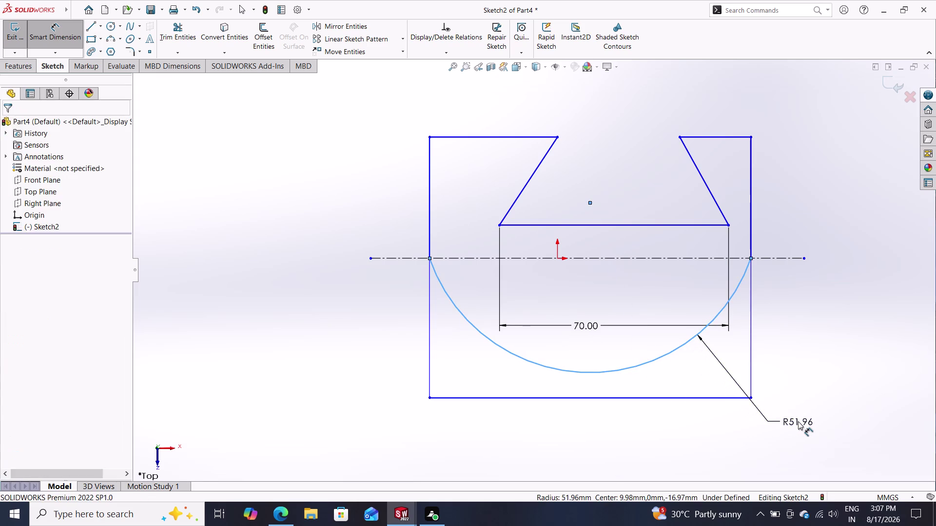
text(100)
key(Return)
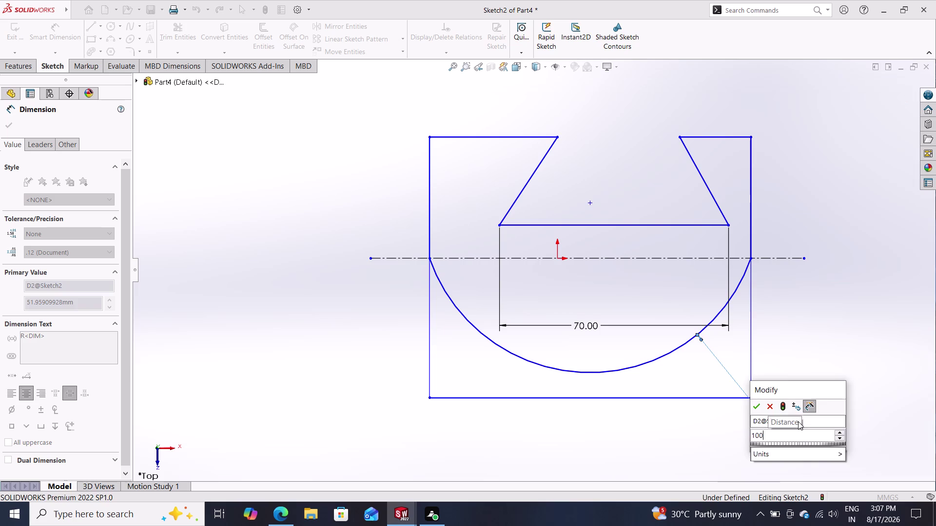
scroll(up, 3)
scroll(down, 3)
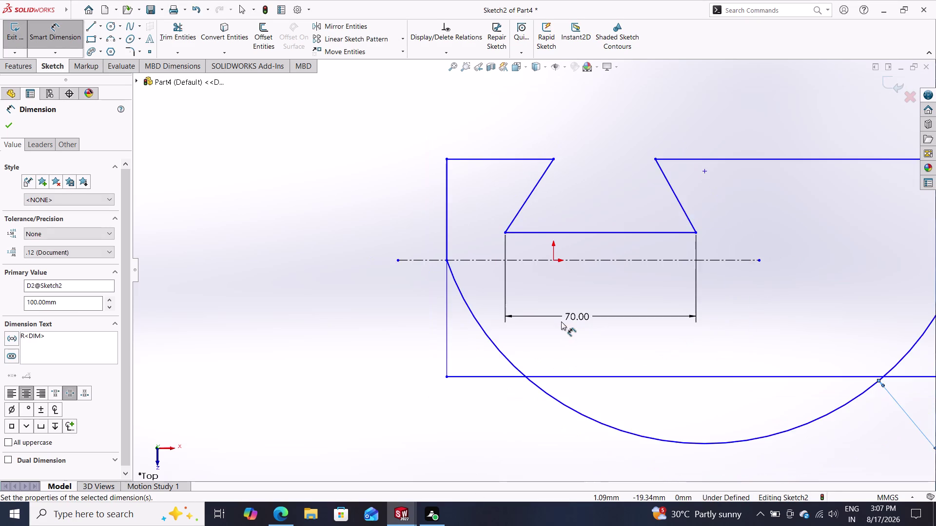
scroll(down, 3)
scroll(up, 3)
scroll(down, 3)
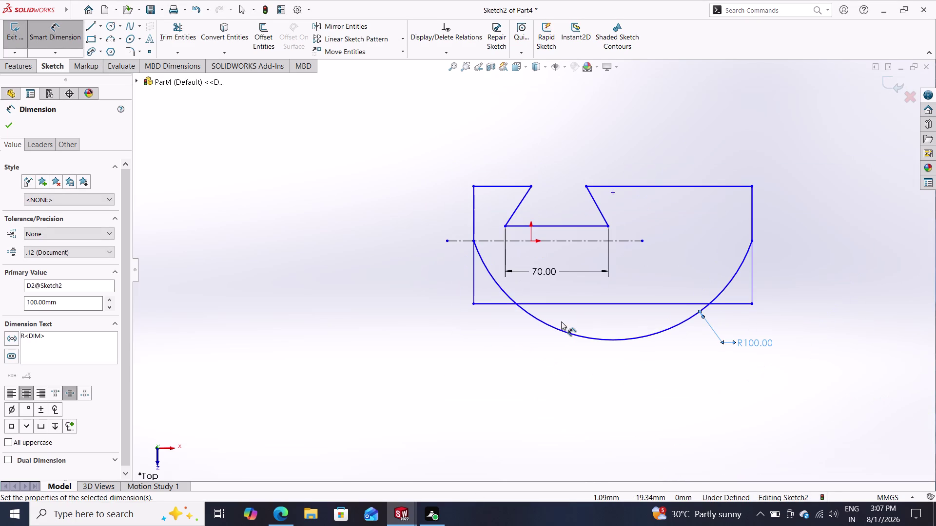
Dimension the upper right side line to 20 mm.
click(750, 206)
click(814, 205)
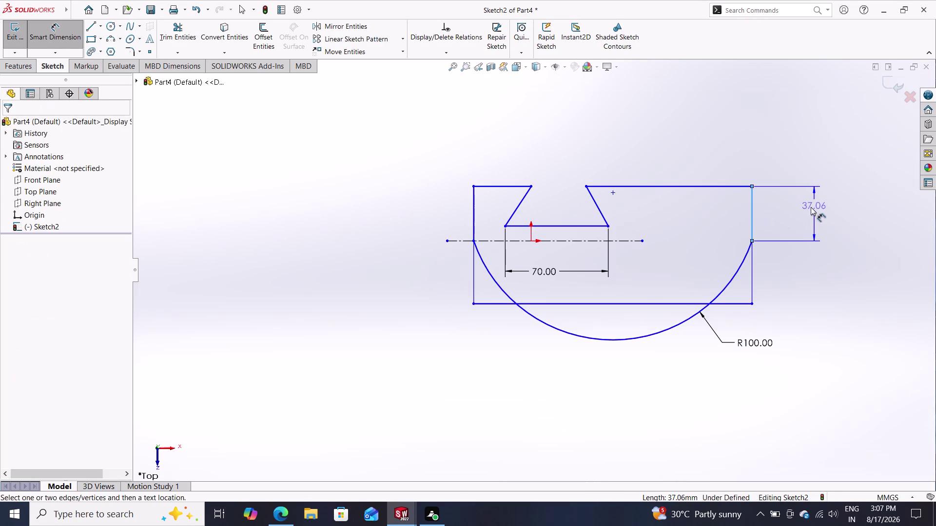
text(20)
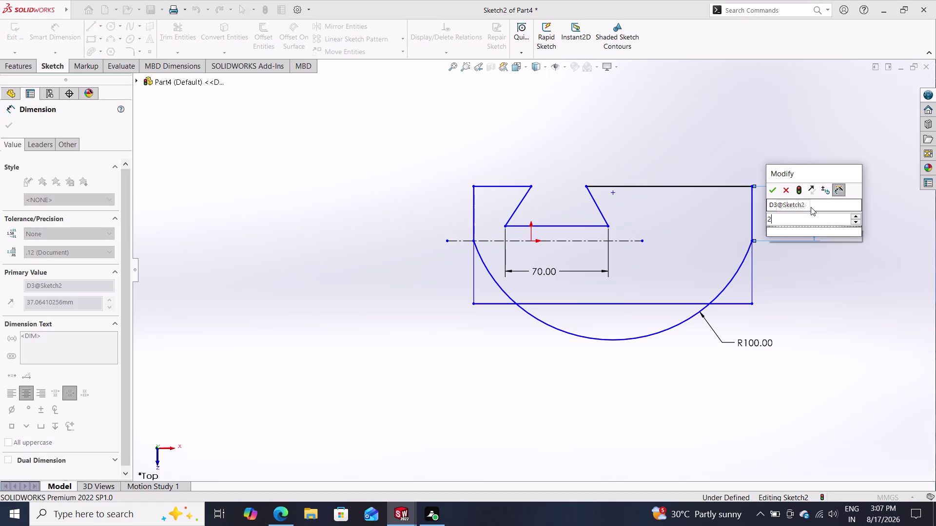
key(Return)
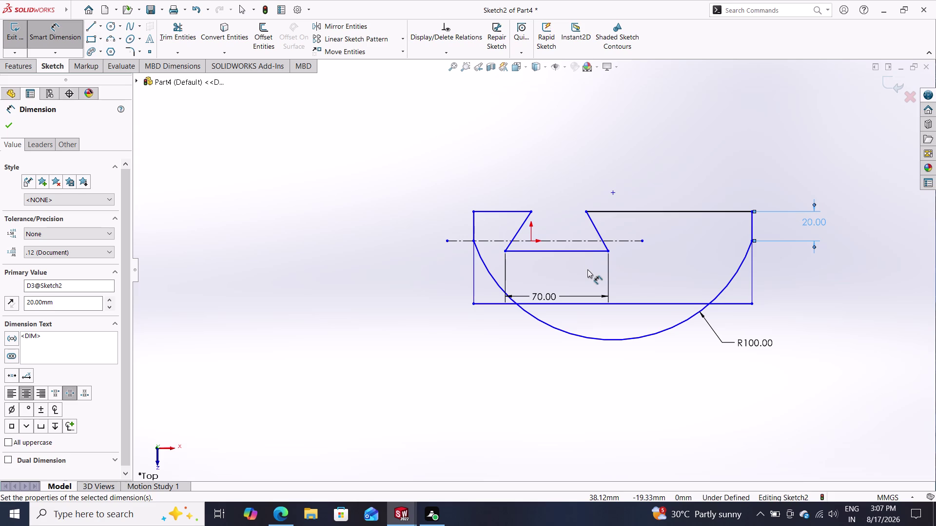
click(750, 210)
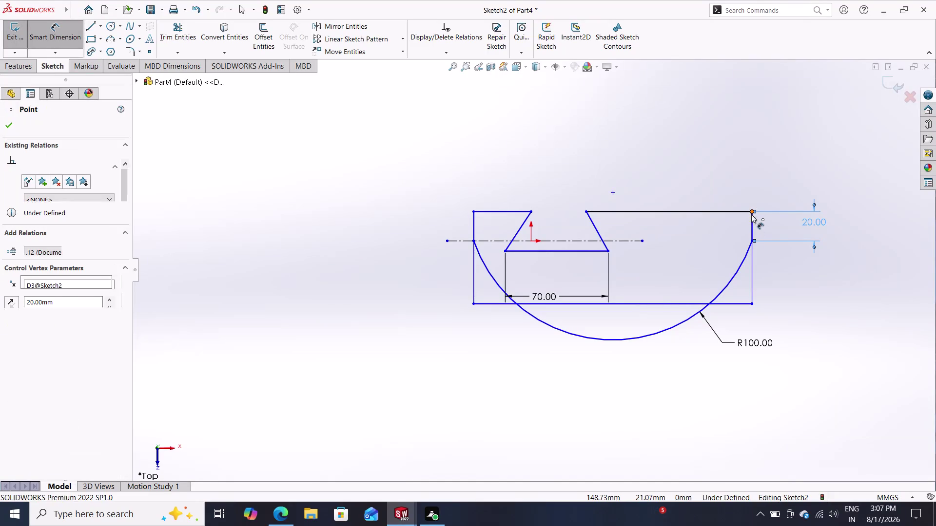
Dimension the right side from the top-right to the bottom-right corner as 45 mm.
click(751, 305)
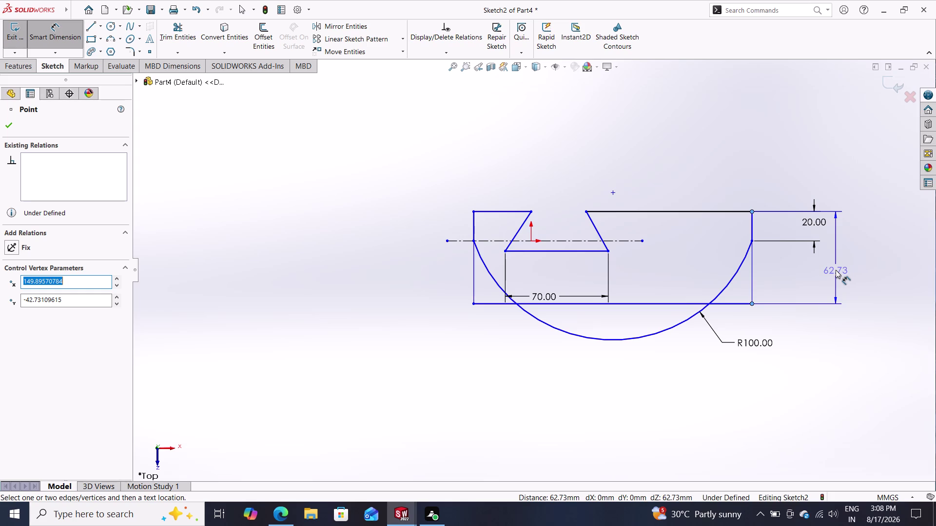
click(833, 264)
click(835, 264)
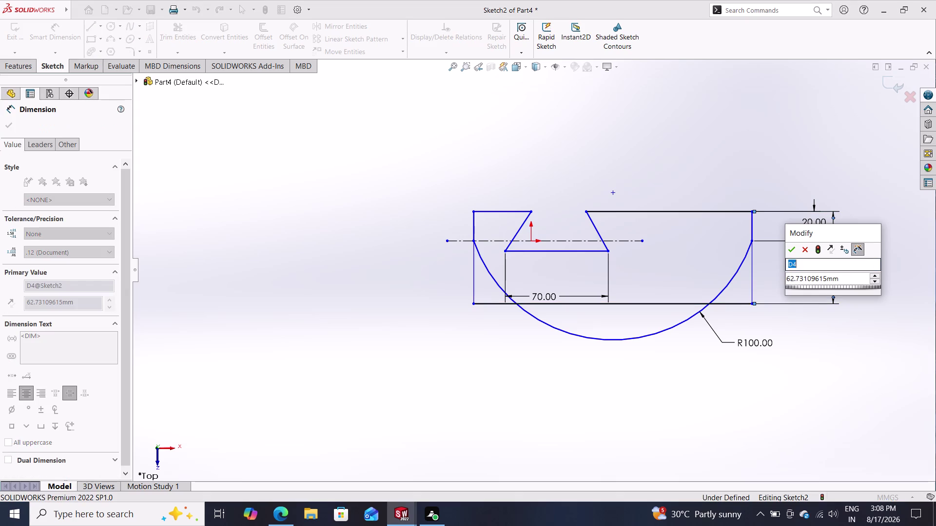
click(844, 278)
drag(844, 279, 800, 274)
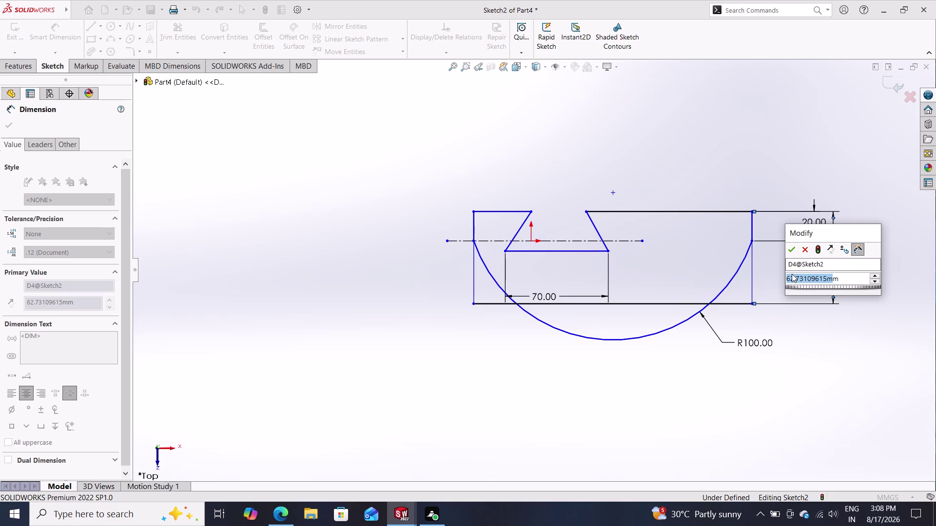
text(45)
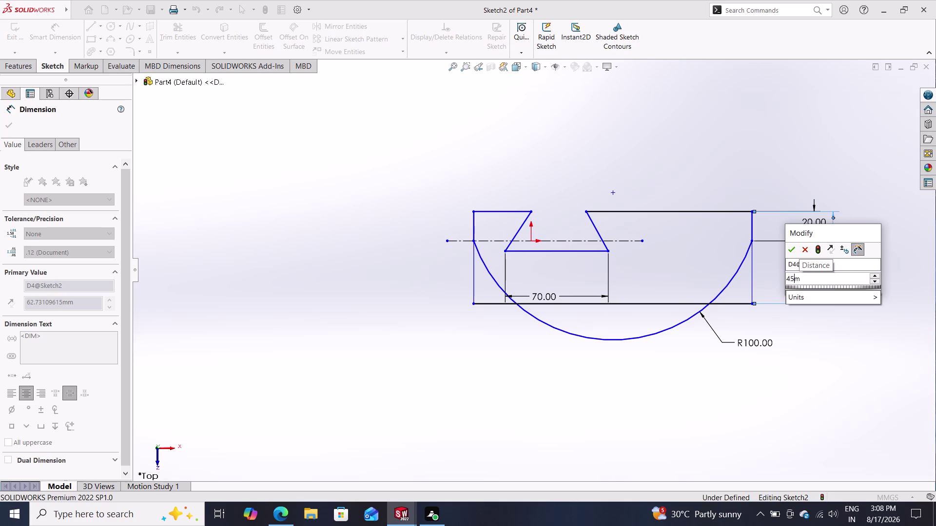
key(m)
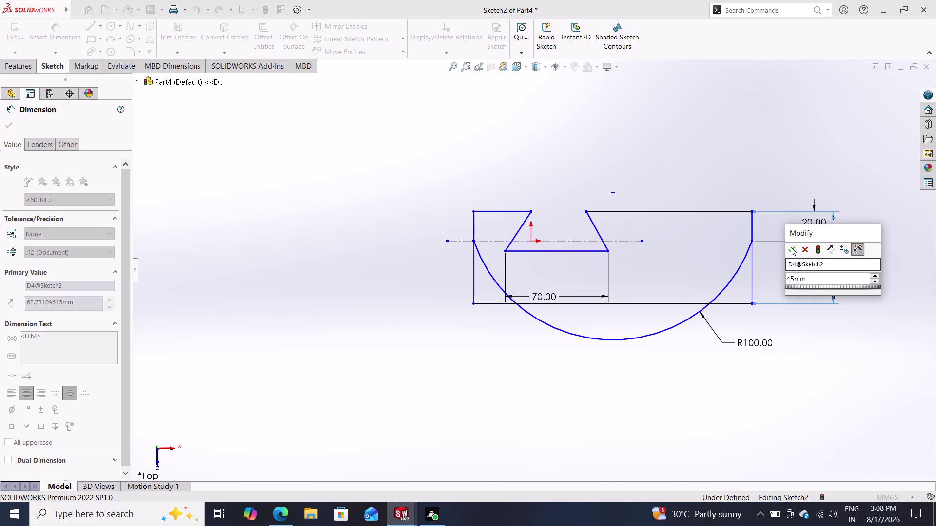
click(791, 247)
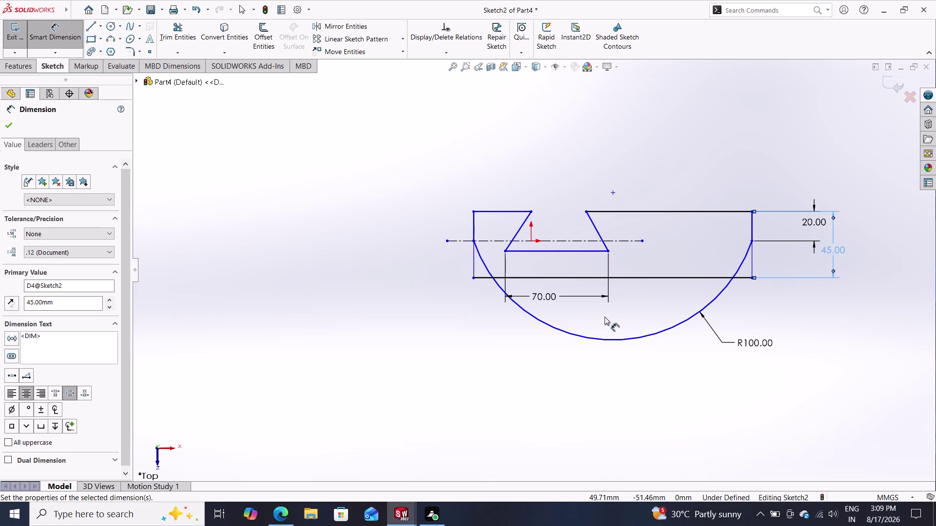
double_click(531, 241)
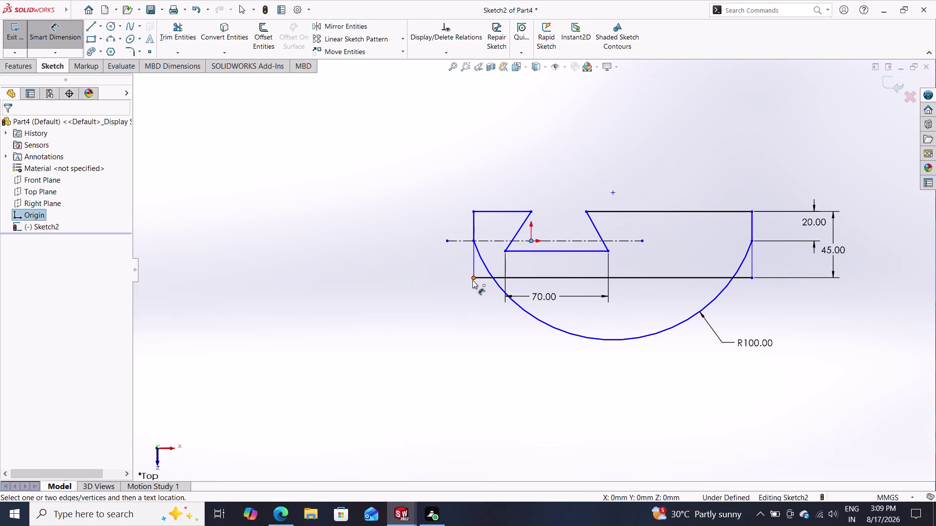
click(472, 281)
click(410, 274)
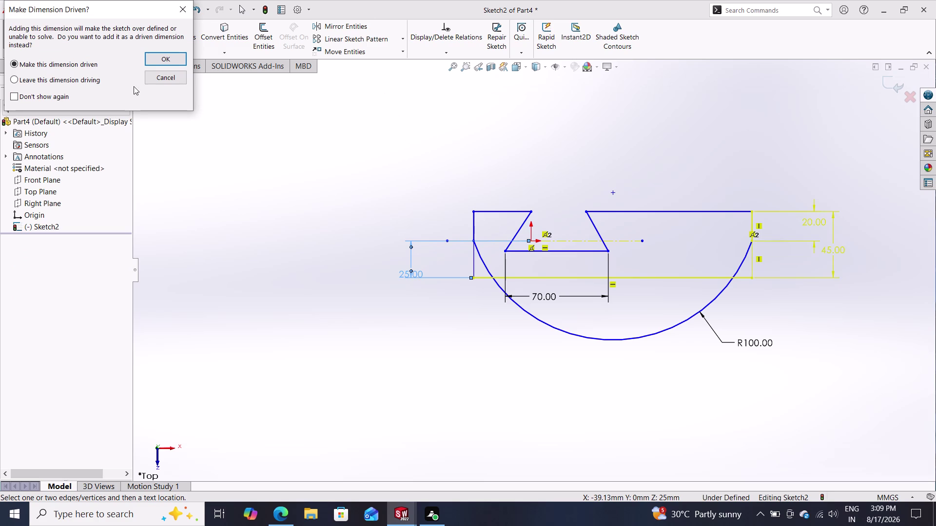
click(162, 76)
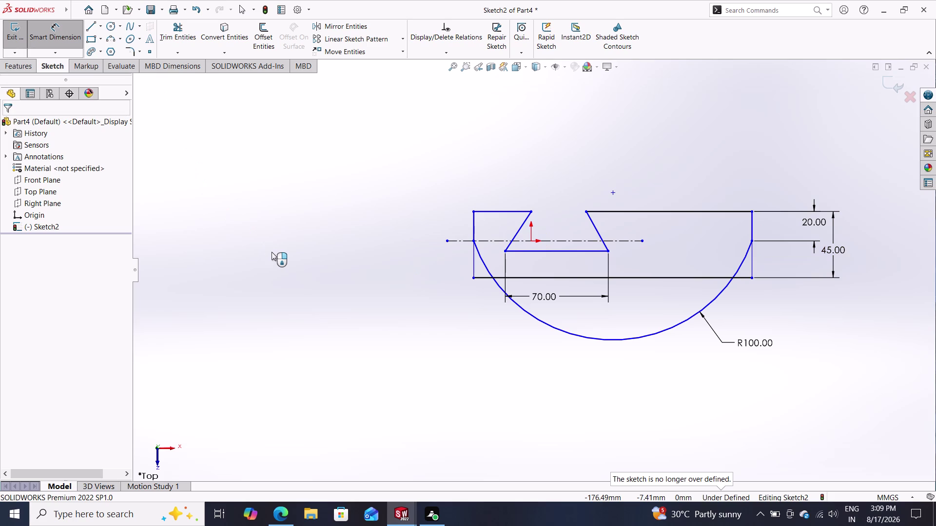
click(99, 27)
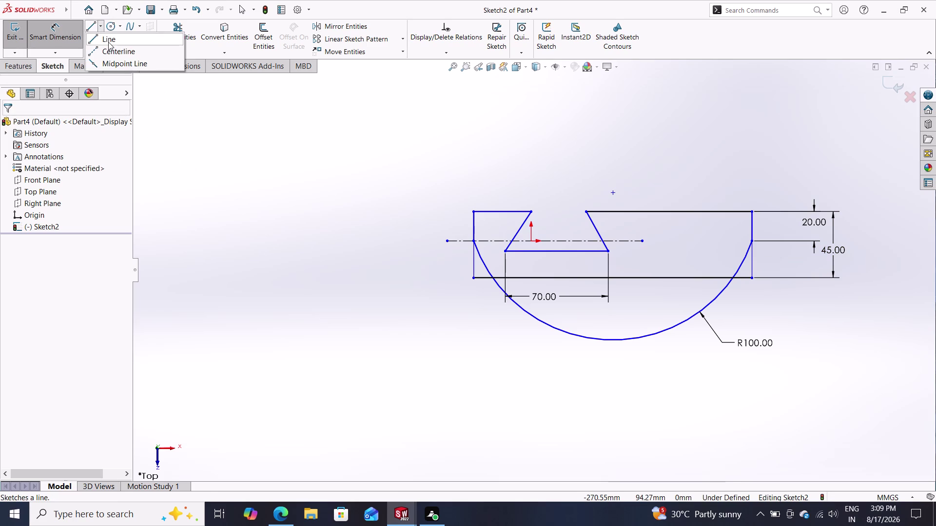
Draw a vertical centerline from the notch bottom's midpoint up past the profile top.
click(110, 51)
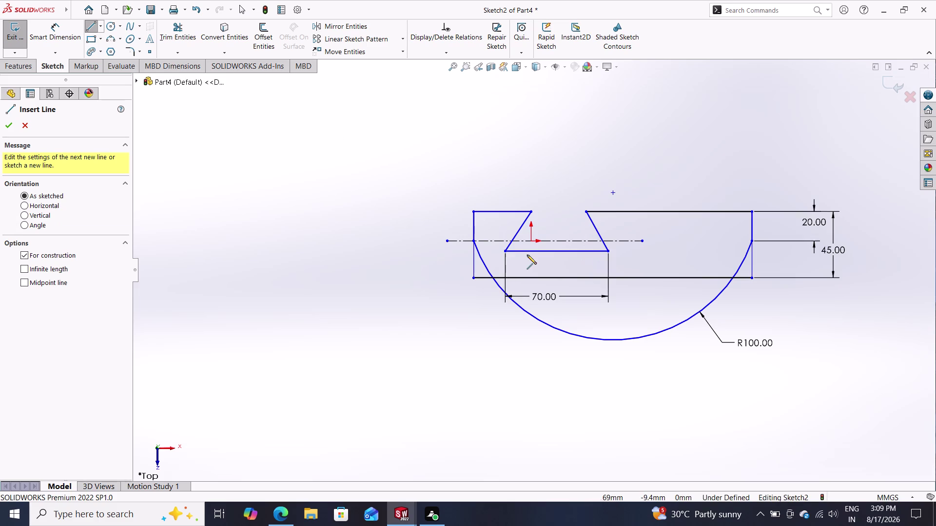
click(558, 252)
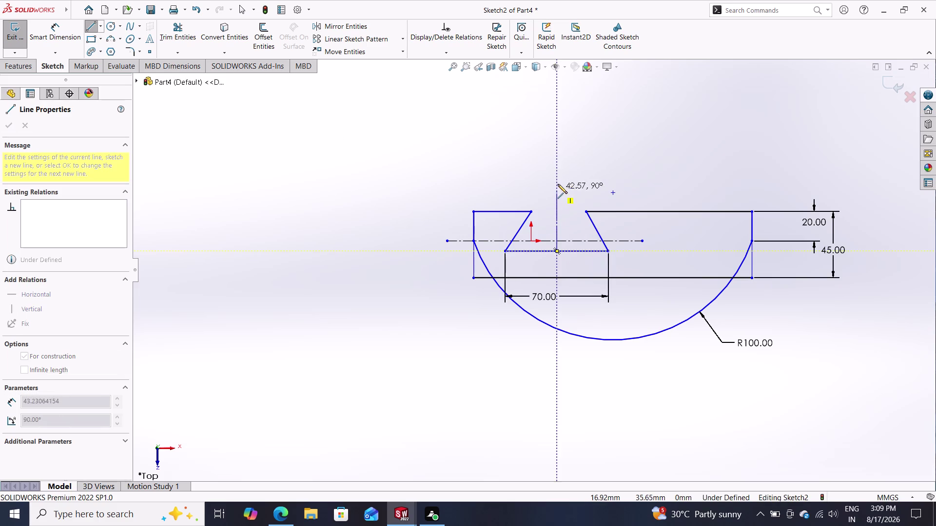
click(556, 178)
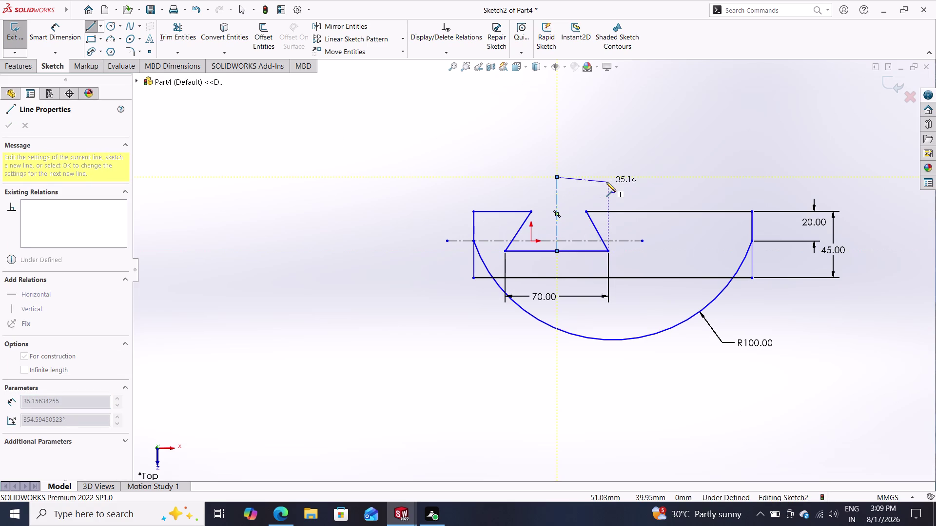
key(Escape)
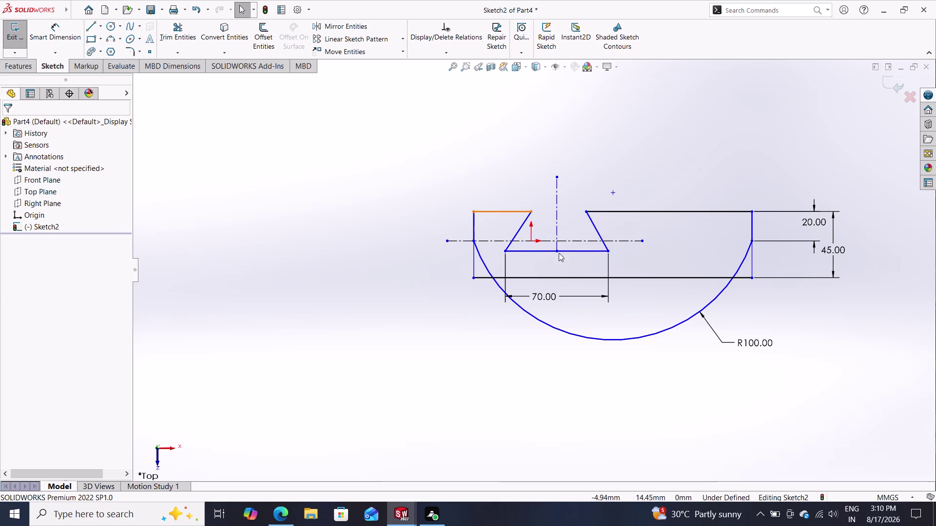
scroll(down, 3)
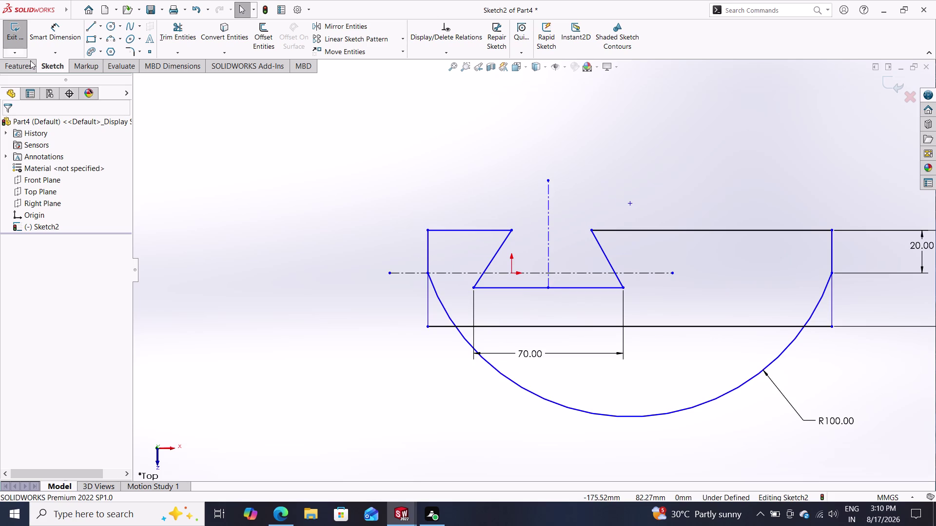
Draw a small inner and a larger outer circle, both centred on the vertical centerline.
click(107, 28)
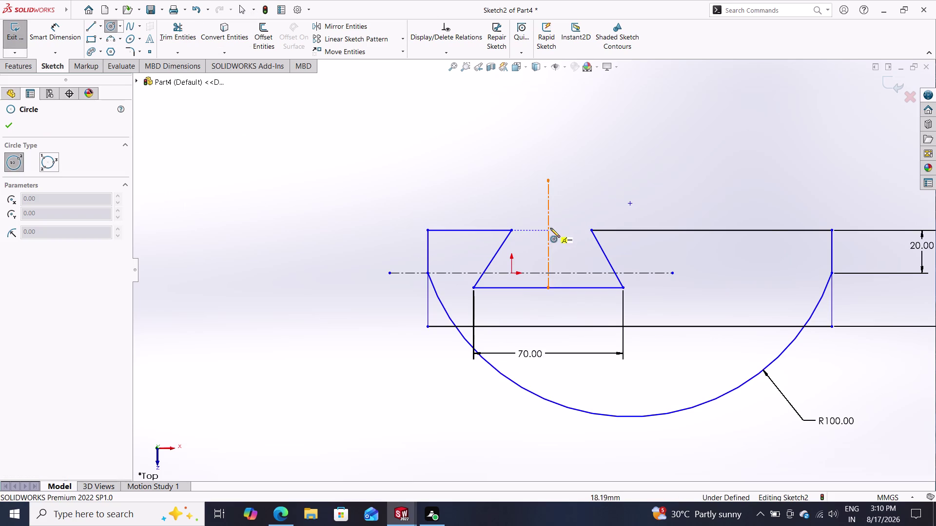
double_click(549, 241)
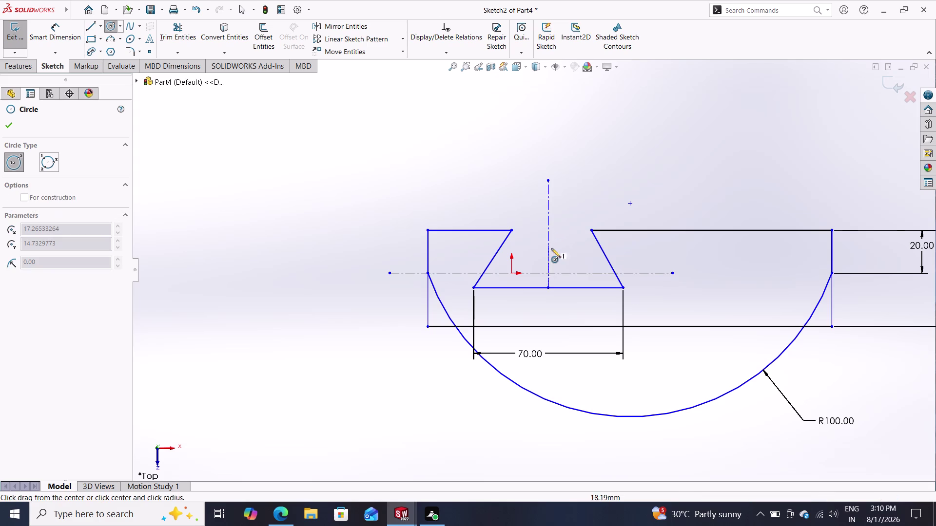
click(549, 243)
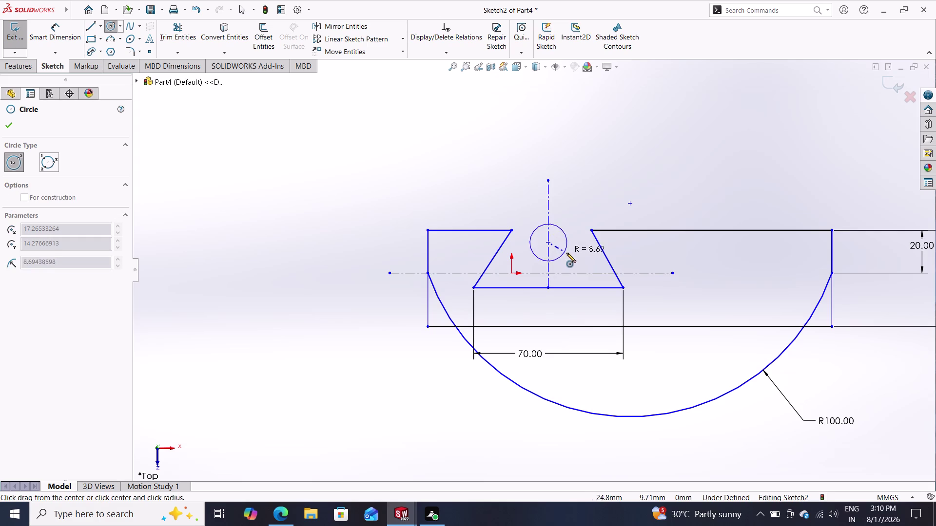
click(566, 253)
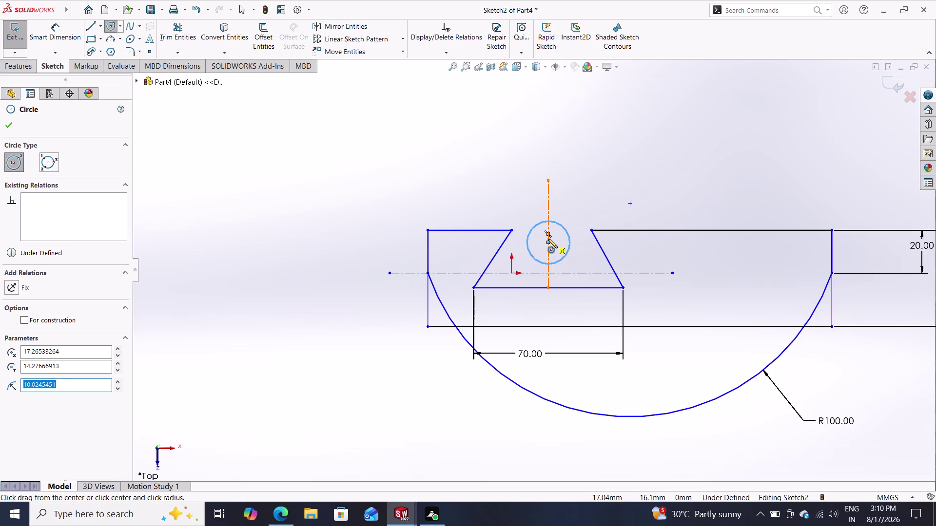
click(548, 241)
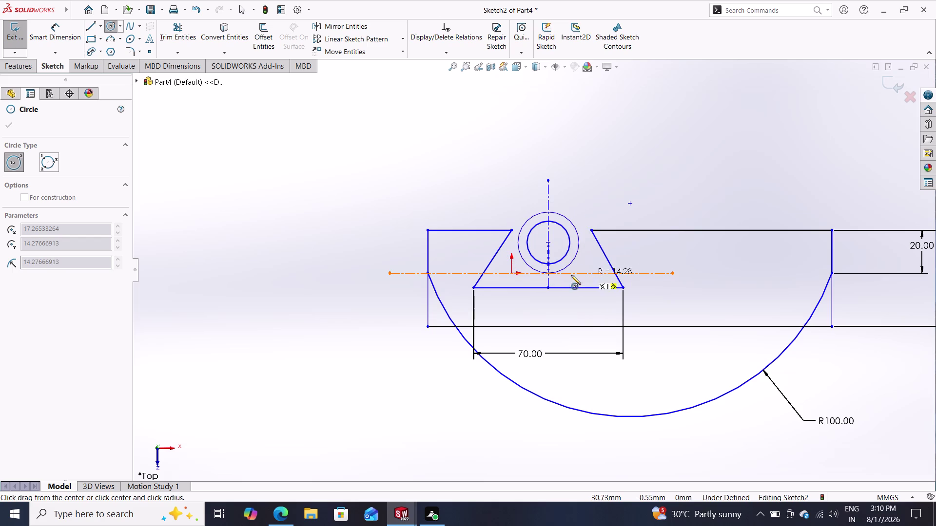
click(556, 295)
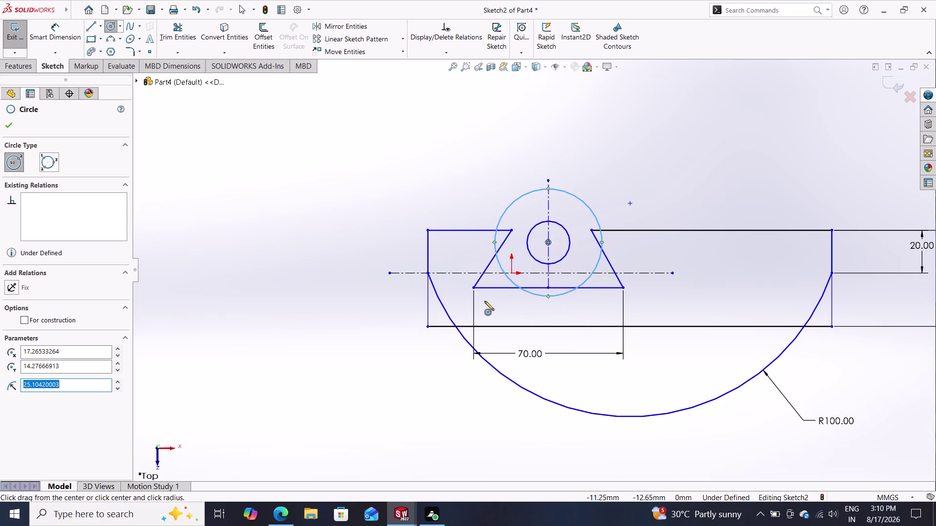
key(Escape)
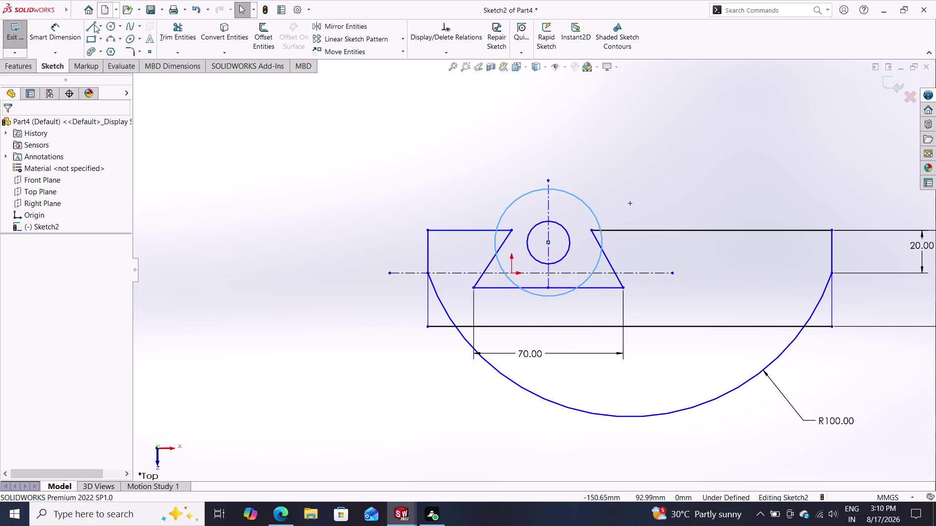
Dimension the circle centre 36 mm above the profile's bottom-left corner.
click(62, 27)
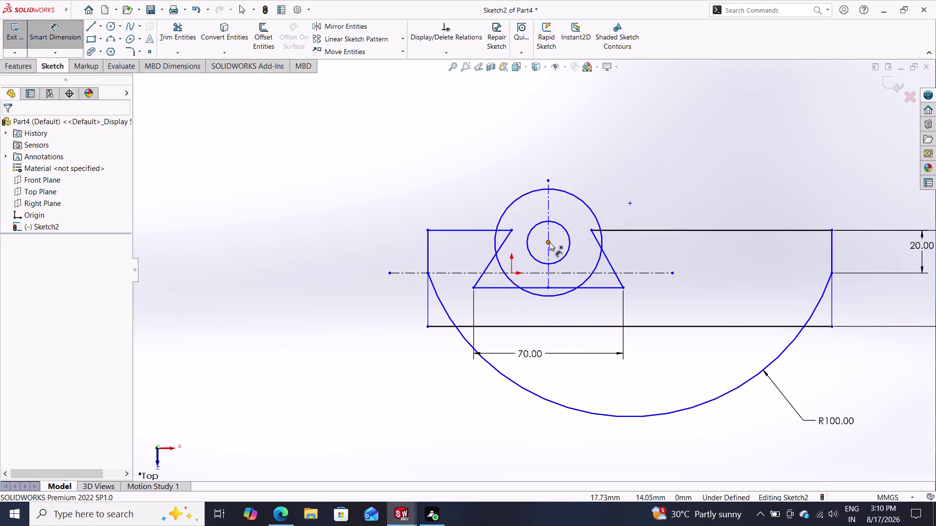
click(550, 242)
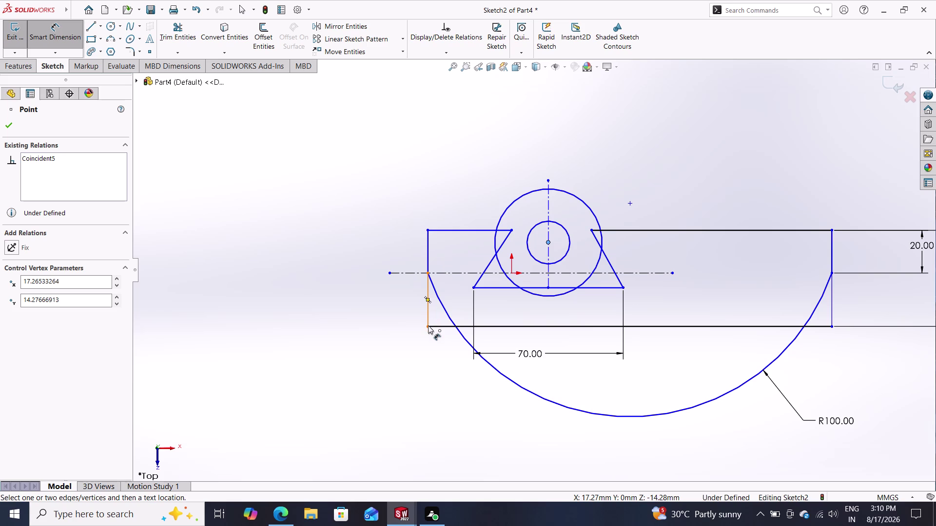
click(429, 325)
click(363, 300)
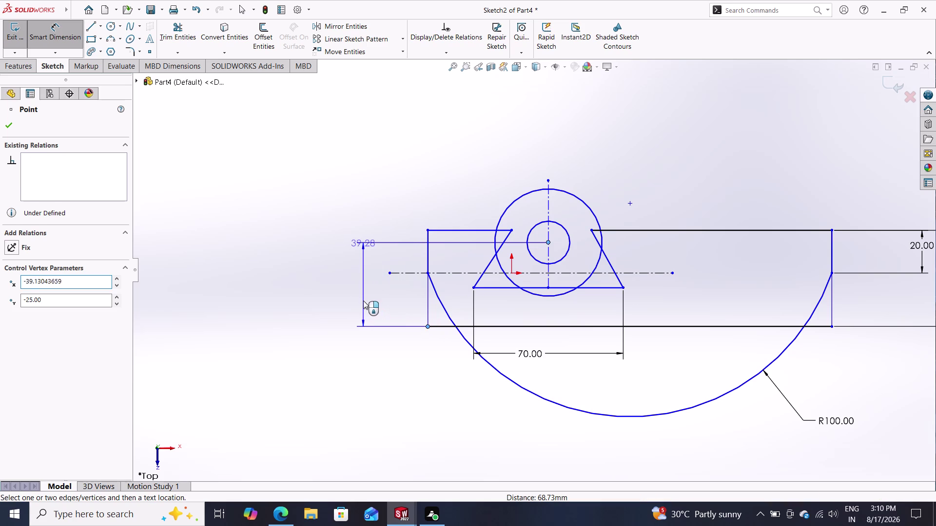
text(36)
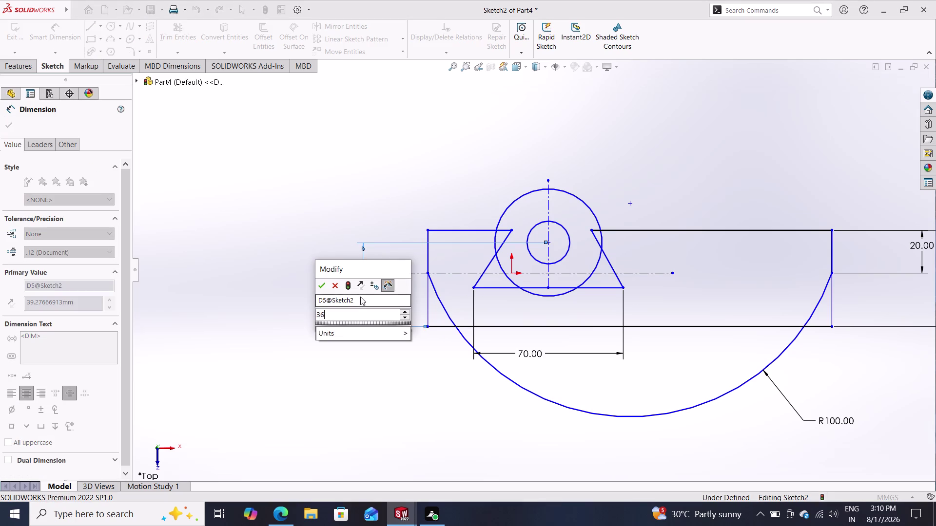
key(Return)
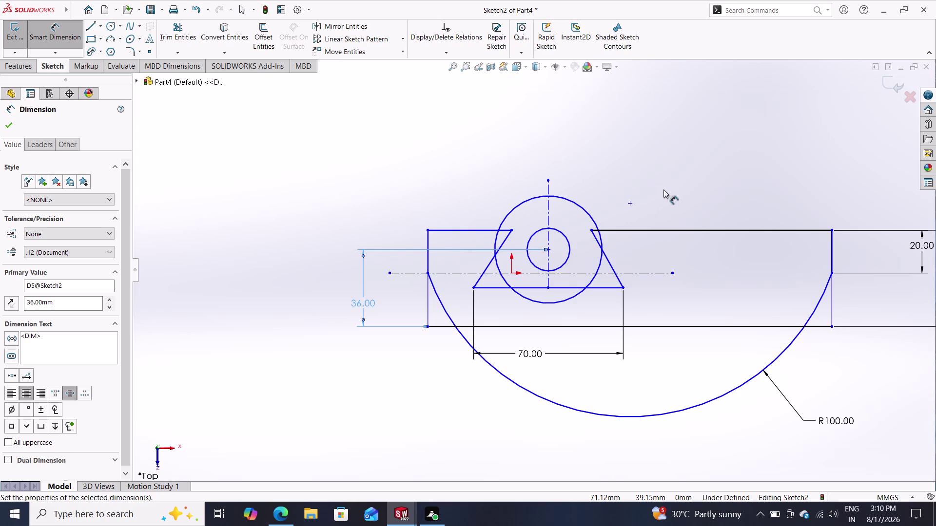
Size the inner circle to Ø16 and the outer circle to Ø30.
click(561, 232)
click(630, 138)
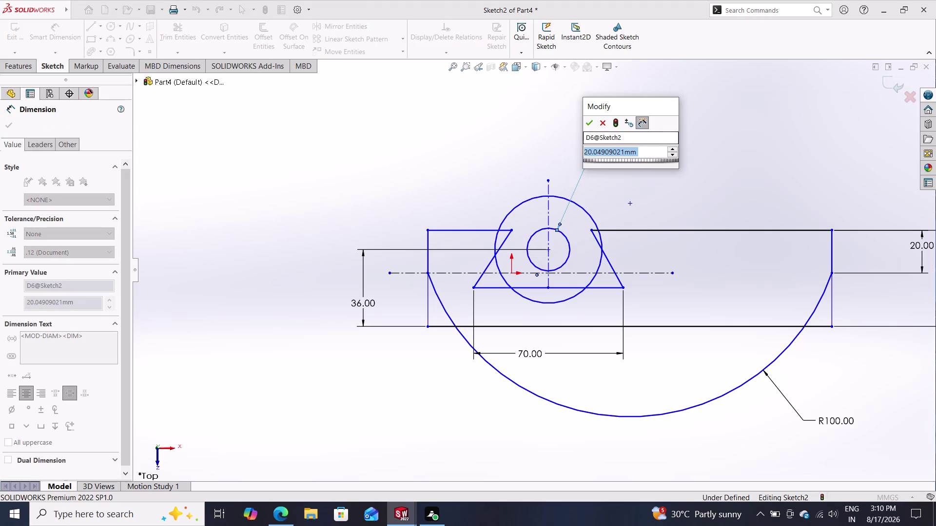
text(16)
key(Return)
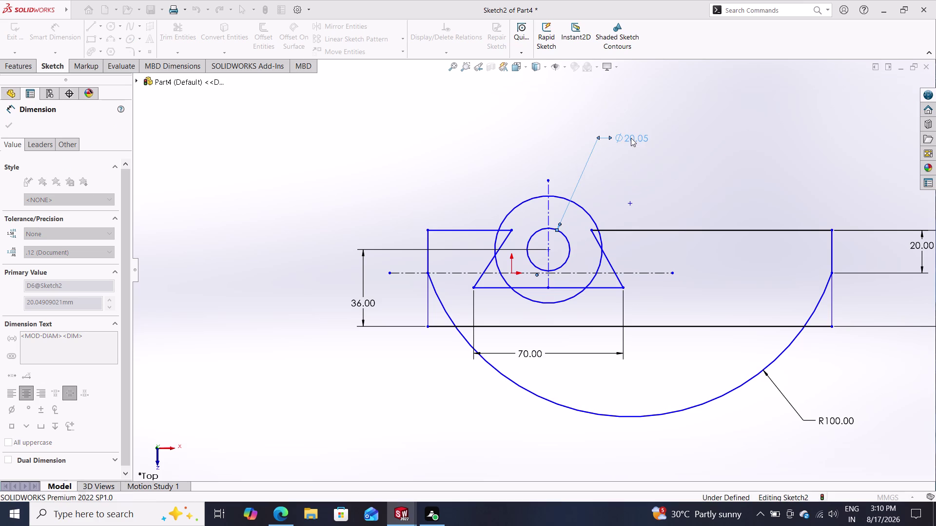
click(587, 209)
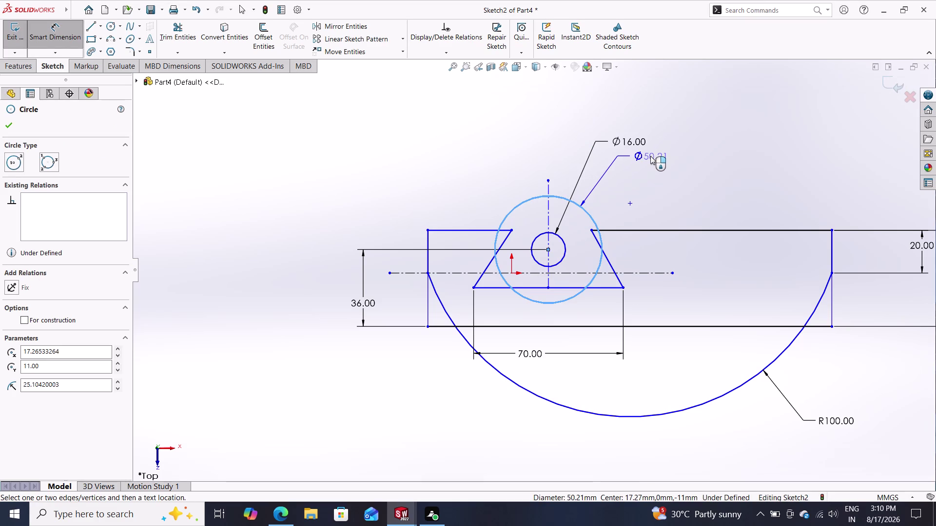
click(650, 156)
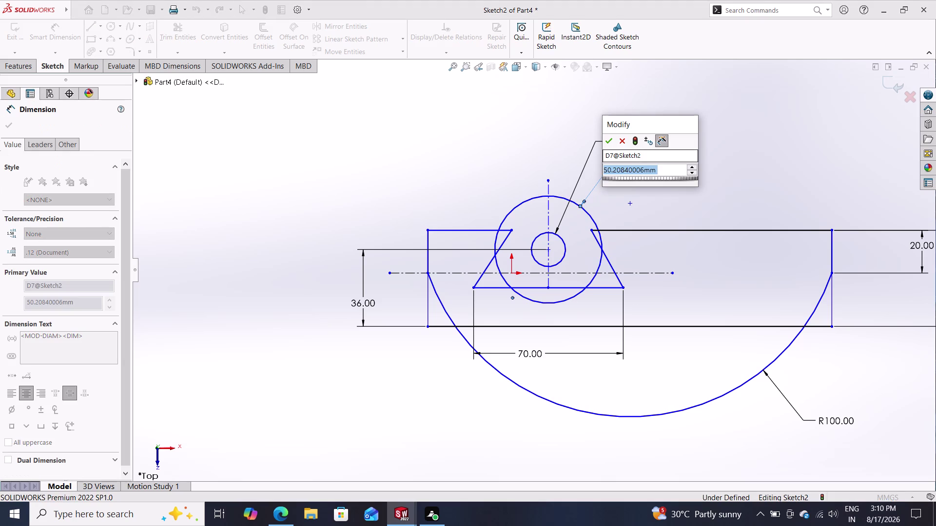
text(30)
key(Return)
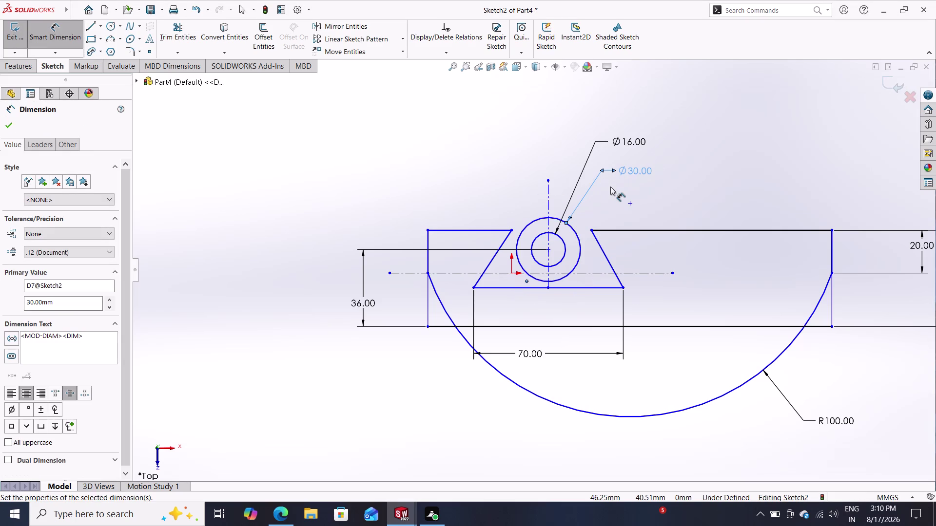
click(514, 231)
click(605, 258)
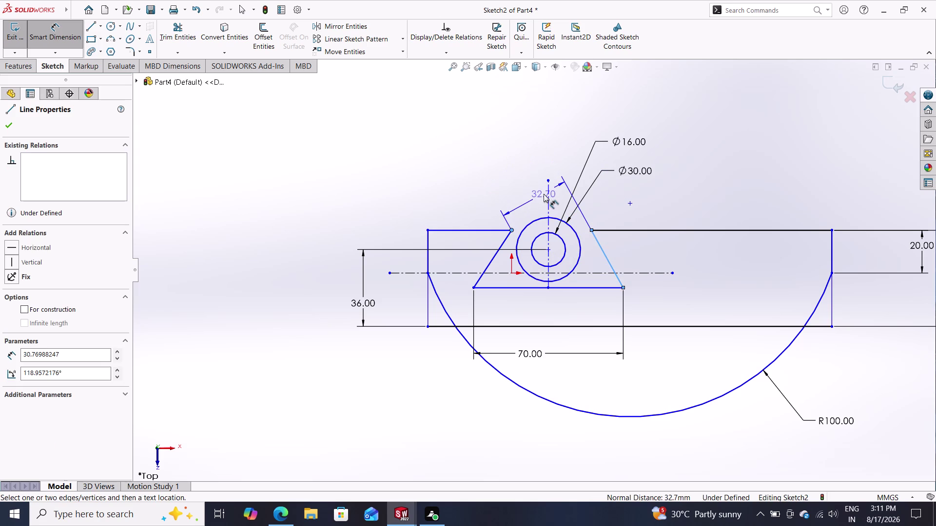
Add a 118.96° angle dimension between the right slanted notch edge and the top edge.
key(Escape)
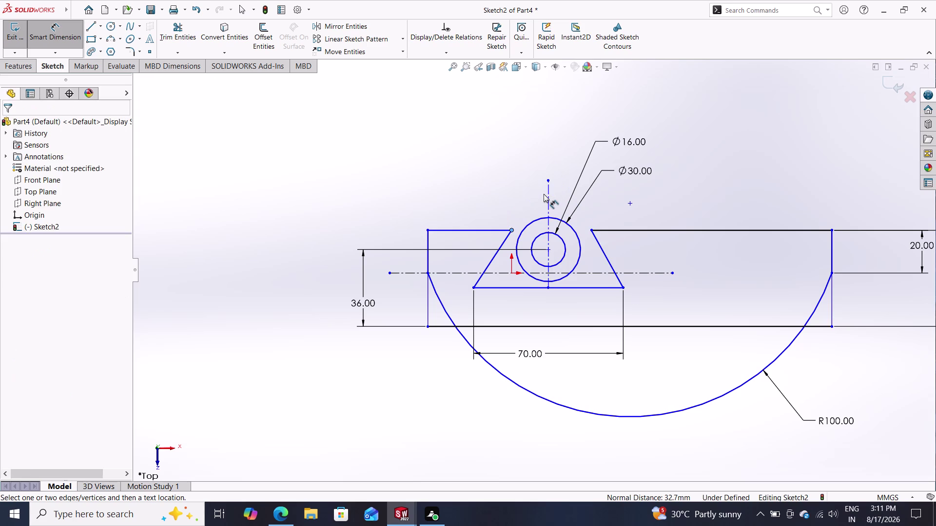
key(Escape)
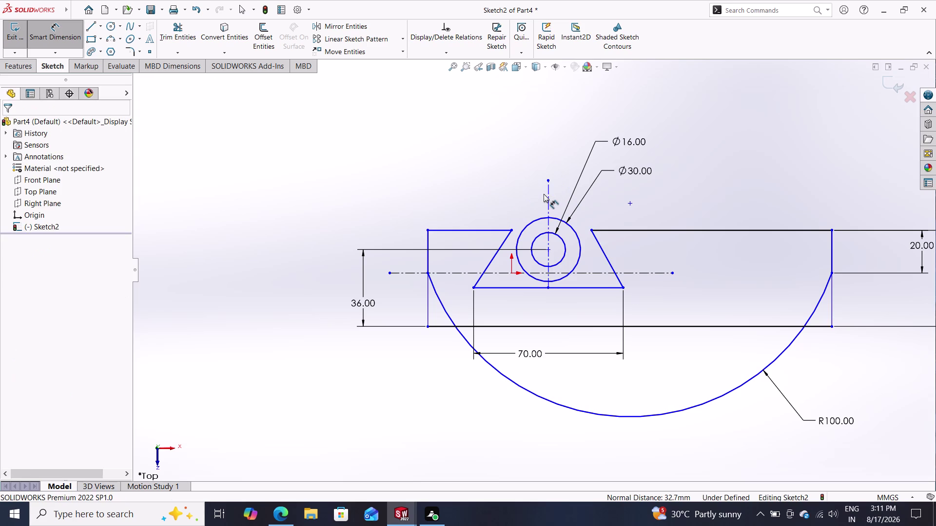
click(616, 229)
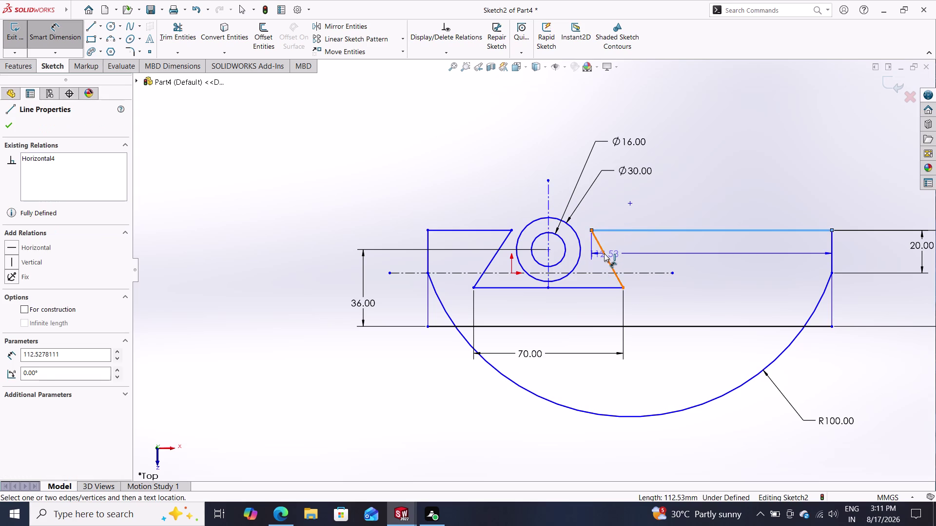
click(604, 253)
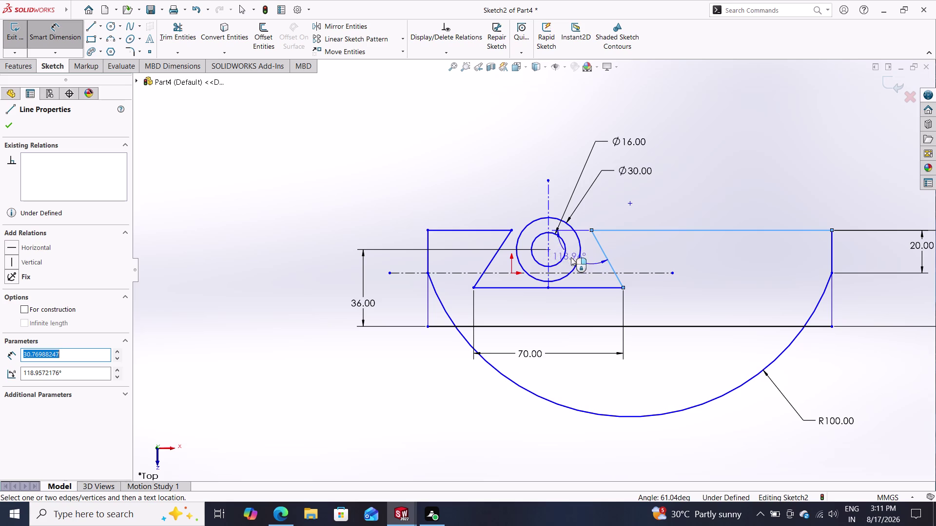
double_click(575, 257)
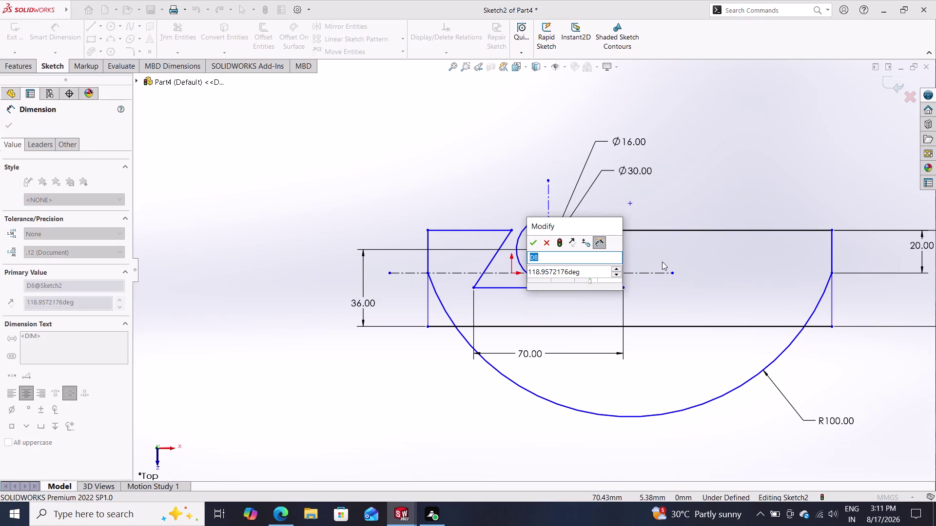
key(Escape)
key(Escape)
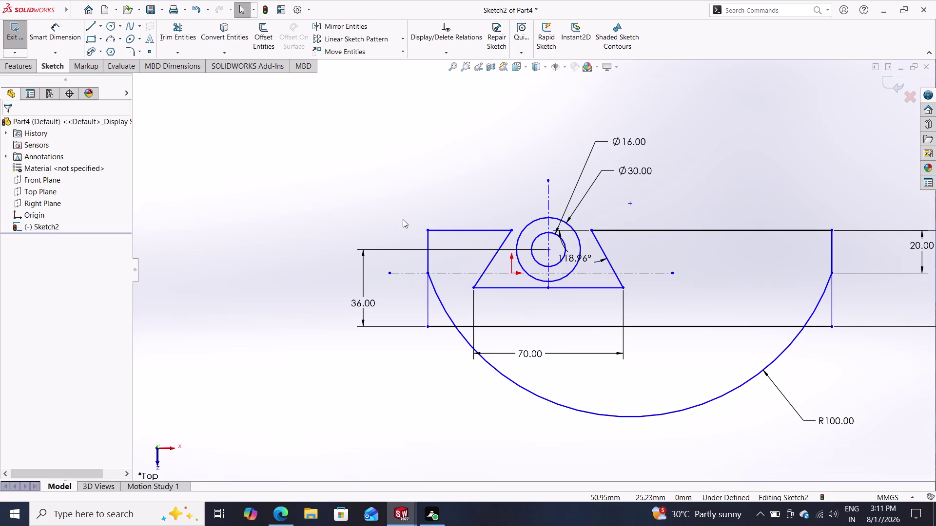
scroll(up, 3)
scroll(down, 3)
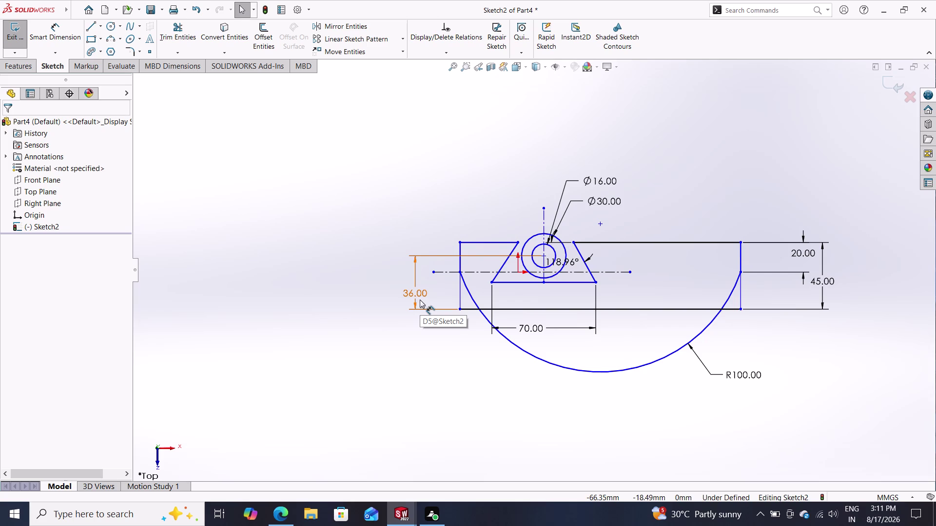
double_click(591, 370)
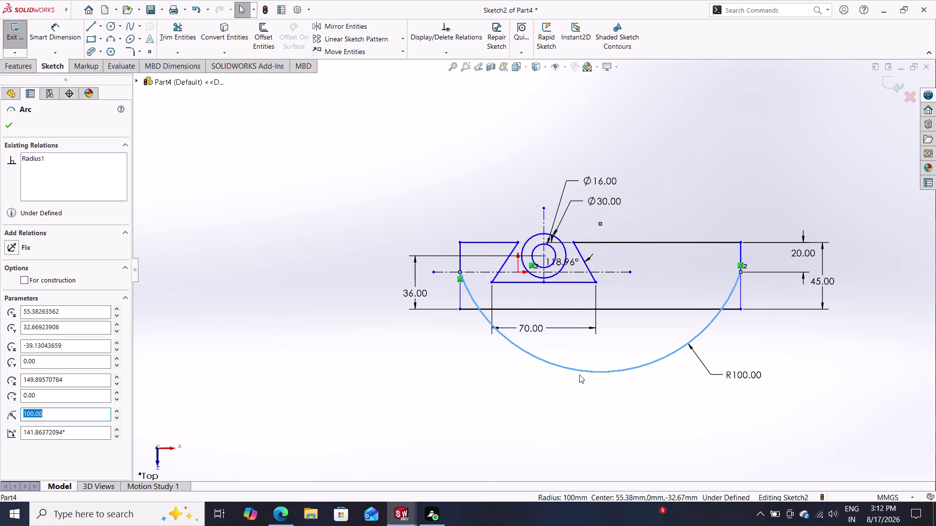
Box-select the whole profile with its dimensions and delete it.
drag(857, 160, 793, 171)
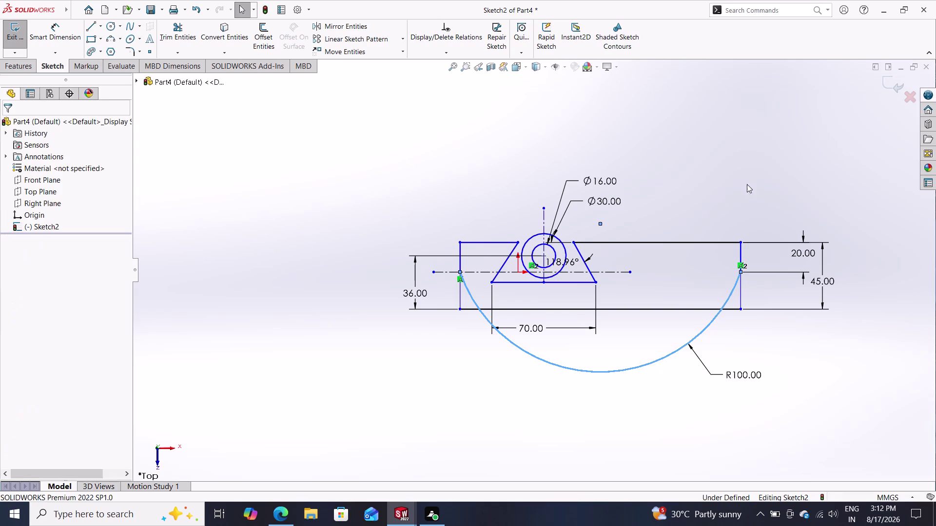
drag(793, 171, 404, 402)
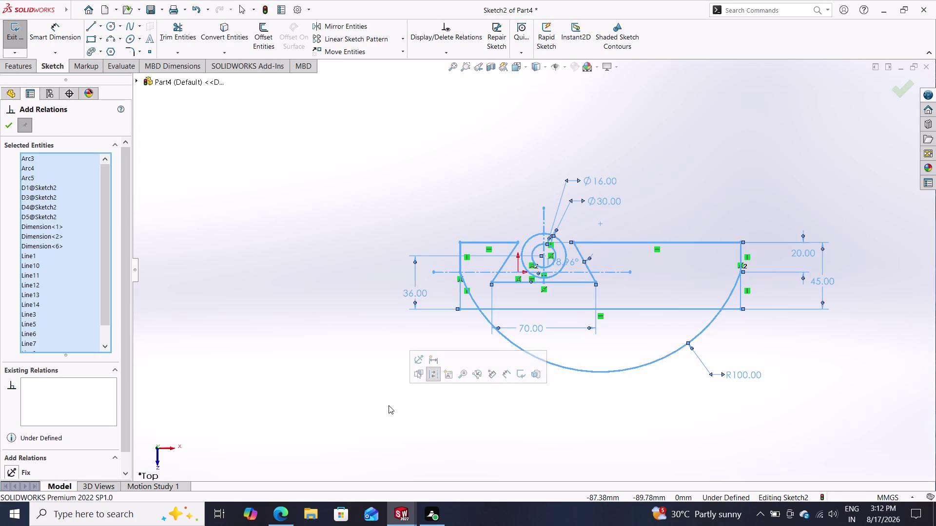
key(Delete)
key(Delete)
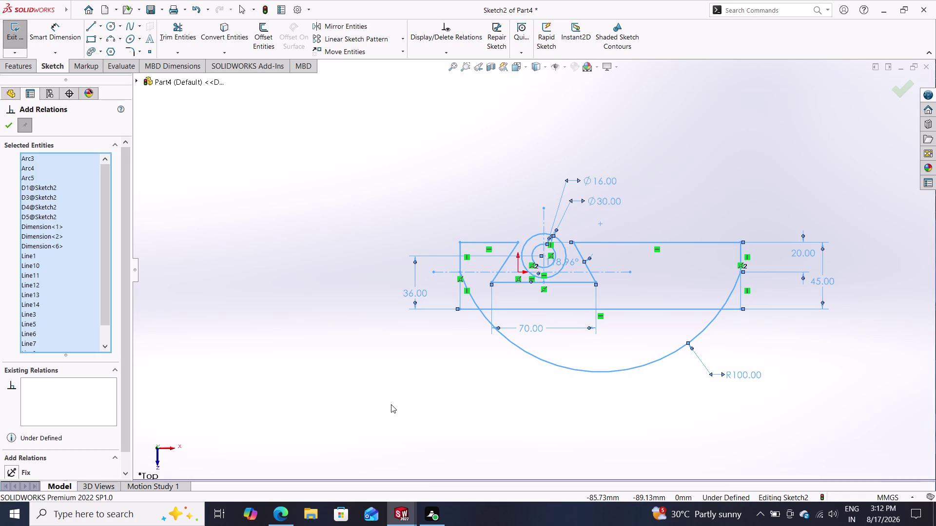
right_click(438, 351)
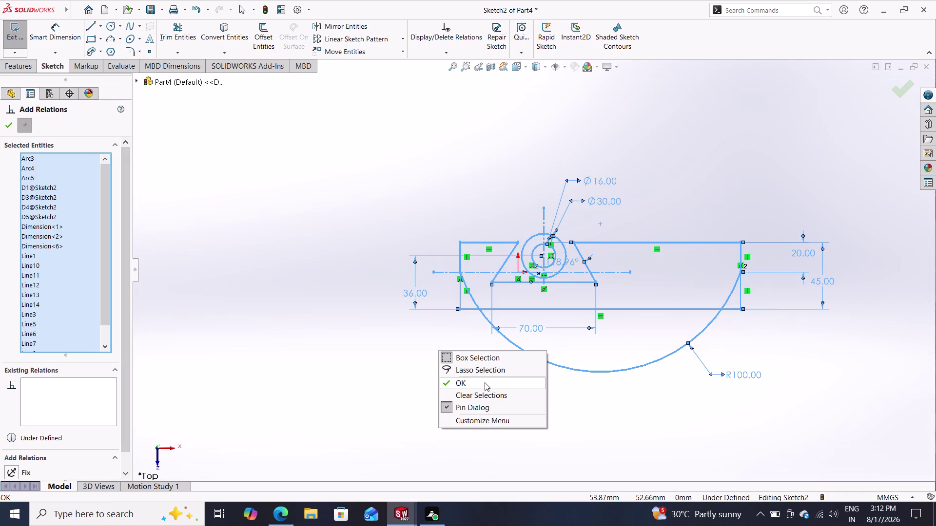
key(Escape)
key(Delete)
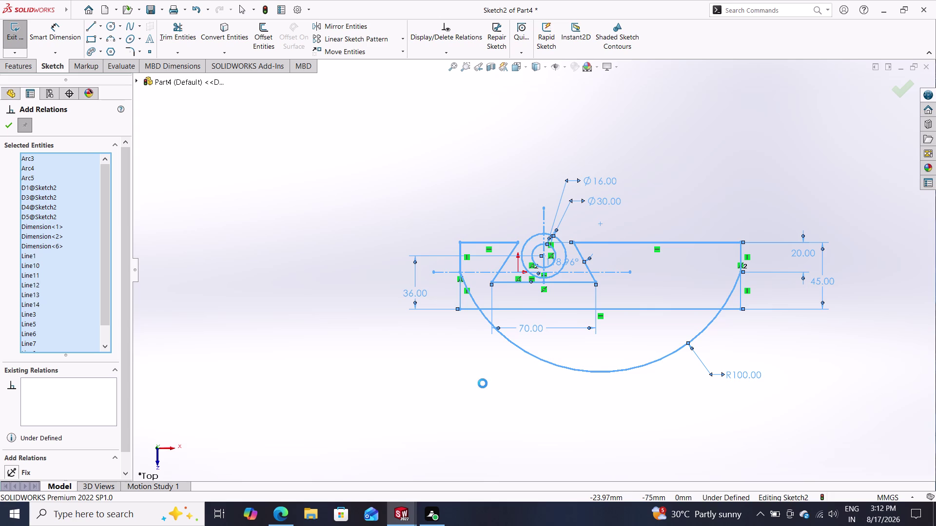
key(Escape)
key(Escape)
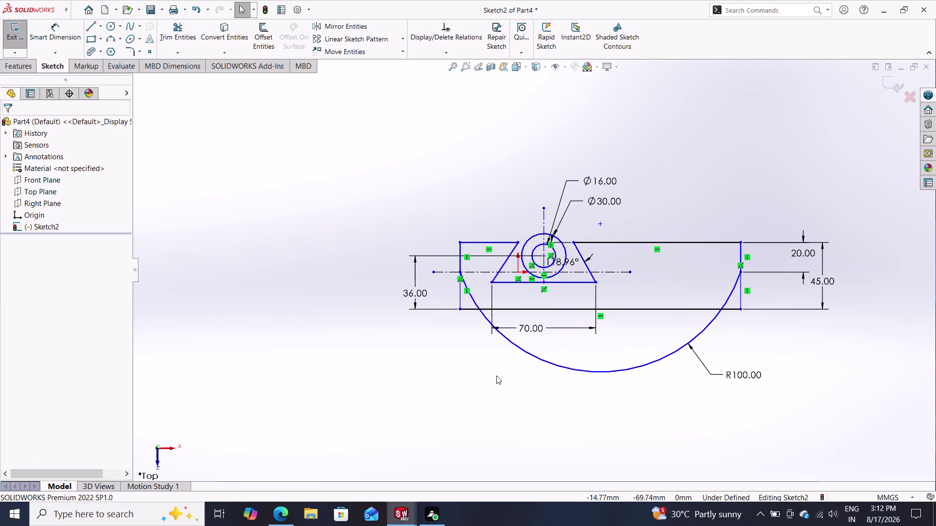
Reselect all remaining sketch entities and delete them from the shortcut menu.
drag(815, 172, 364, 390)
drag(367, 387, 389, 377)
right_click(421, 353)
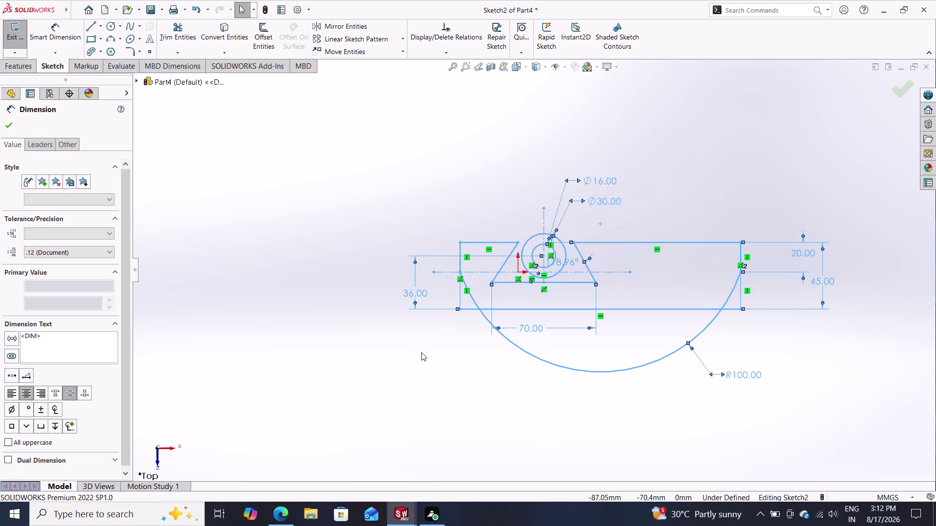
click(468, 479)
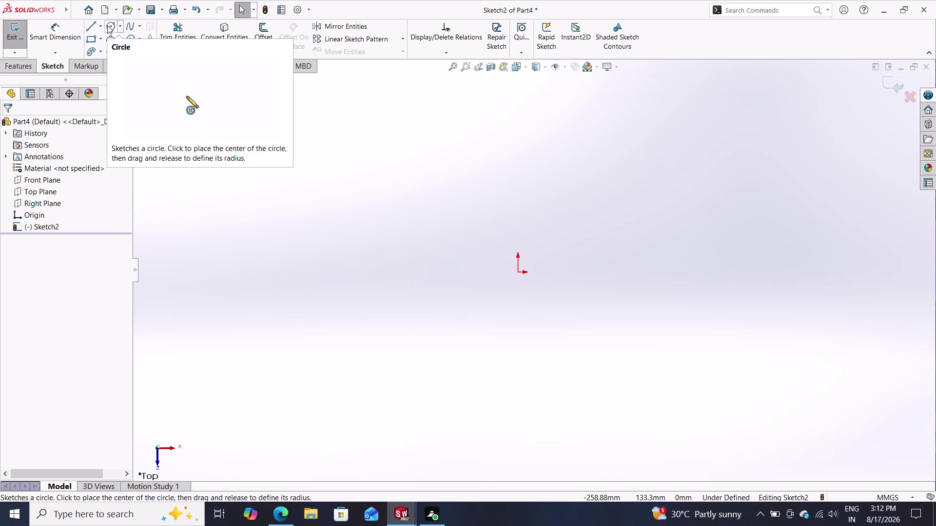
Draw the zigzag top chain of horizontal lines joined by two slanted notch edges.
click(88, 26)
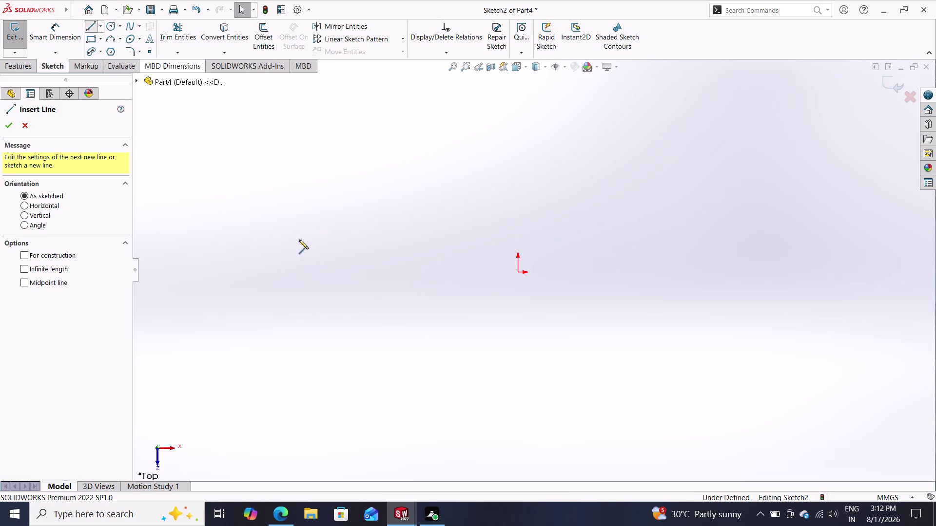
click(410, 162)
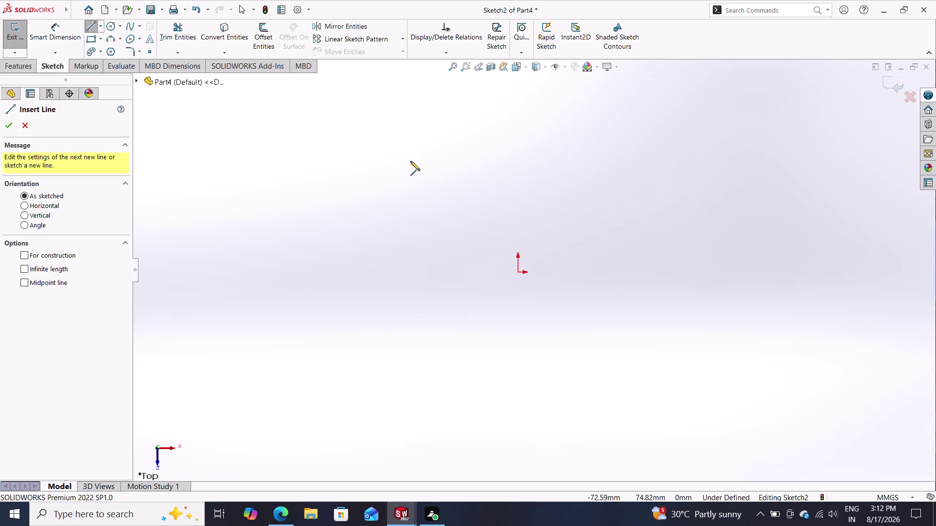
click(476, 159)
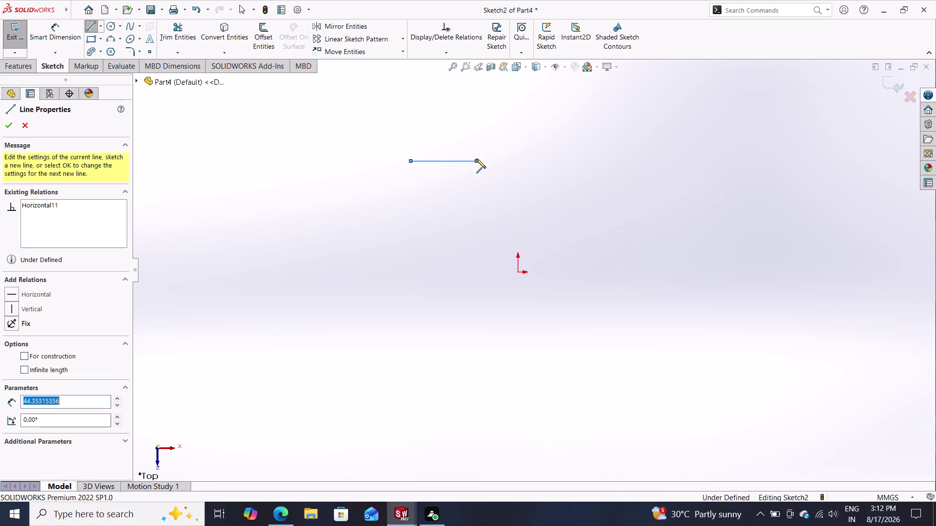
double_click(446, 226)
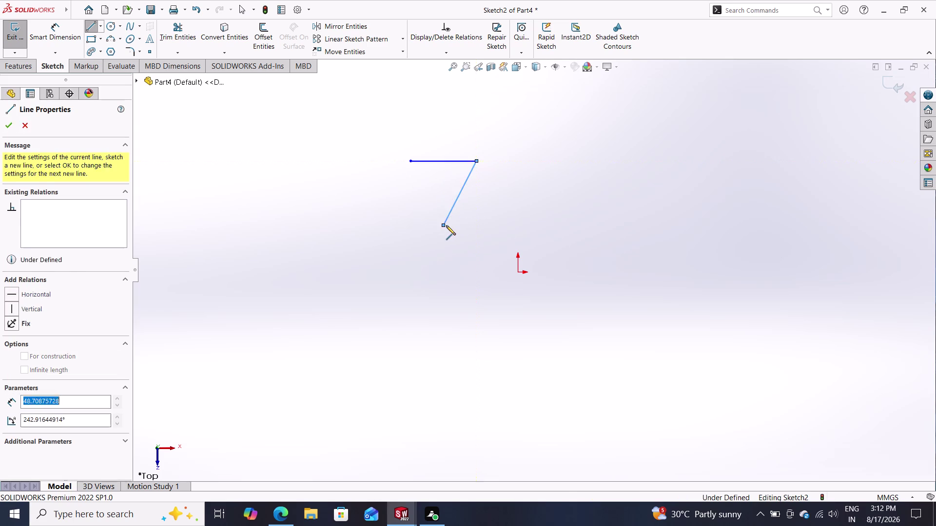
click(474, 160)
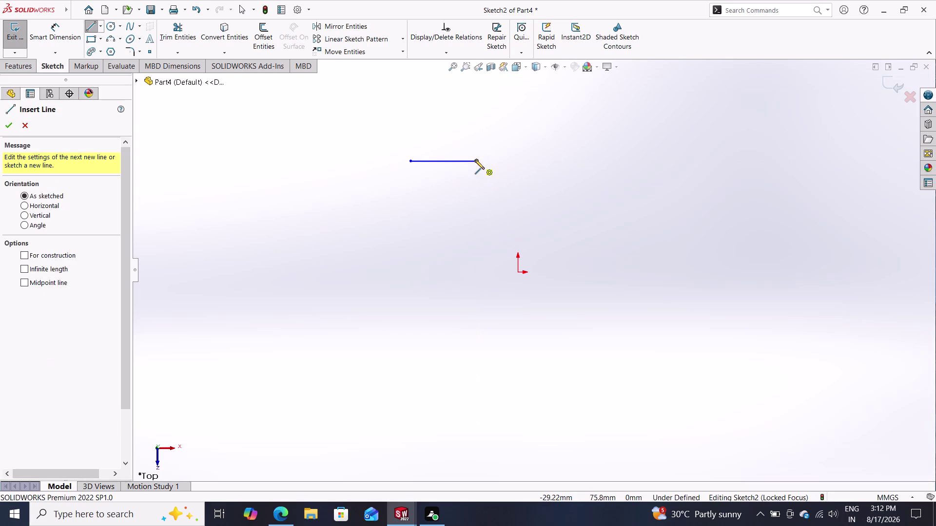
click(437, 236)
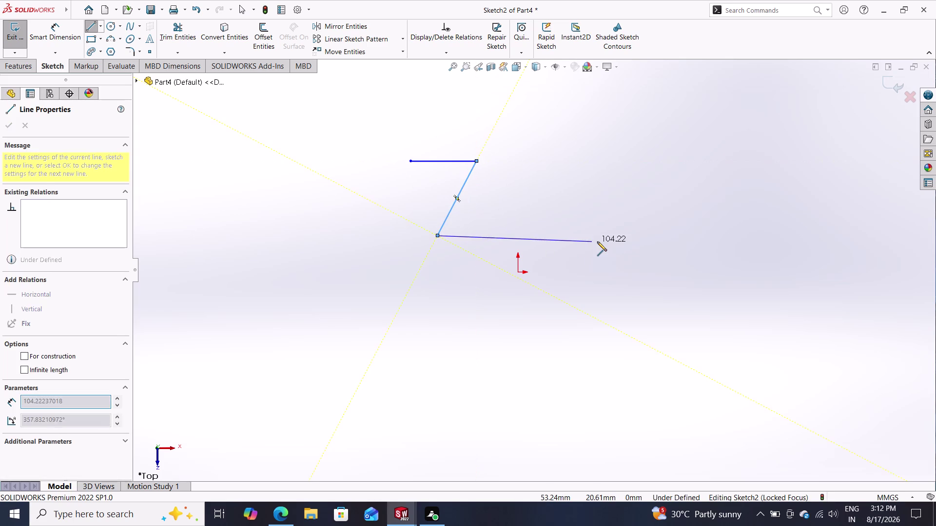
click(600, 237)
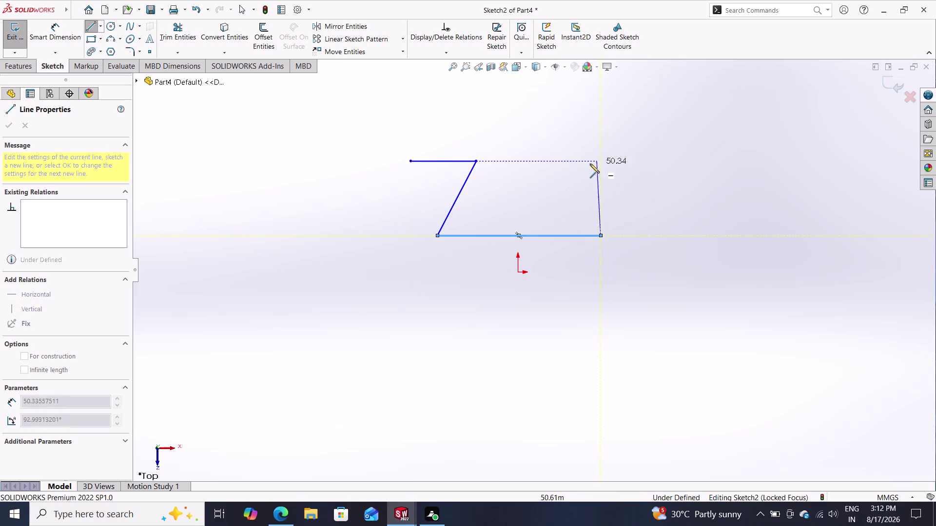
click(554, 159)
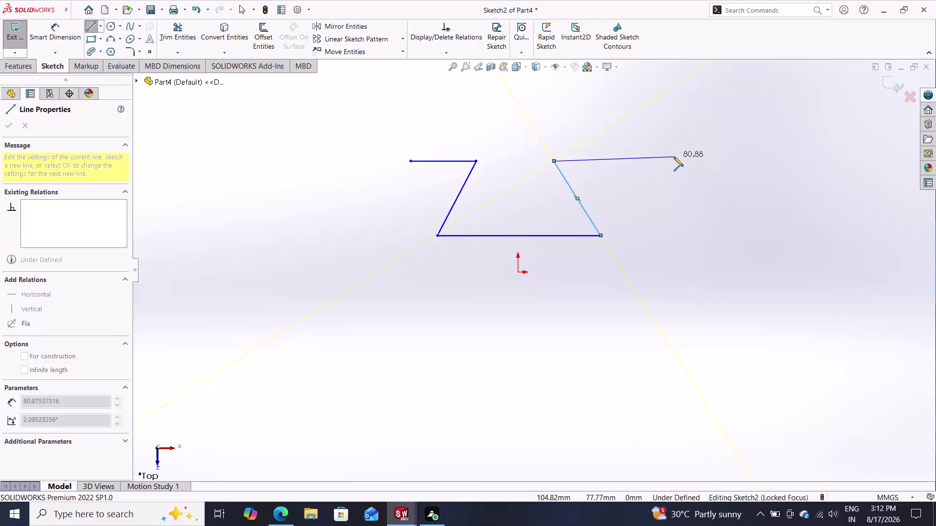
click(669, 160)
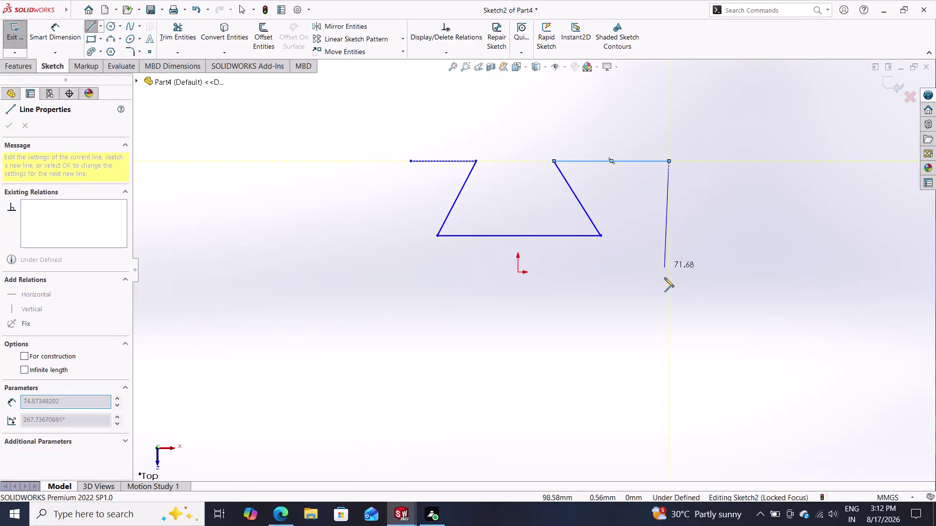
Drop long vertical side lines from the right and left ends of the top chain.
click(673, 330)
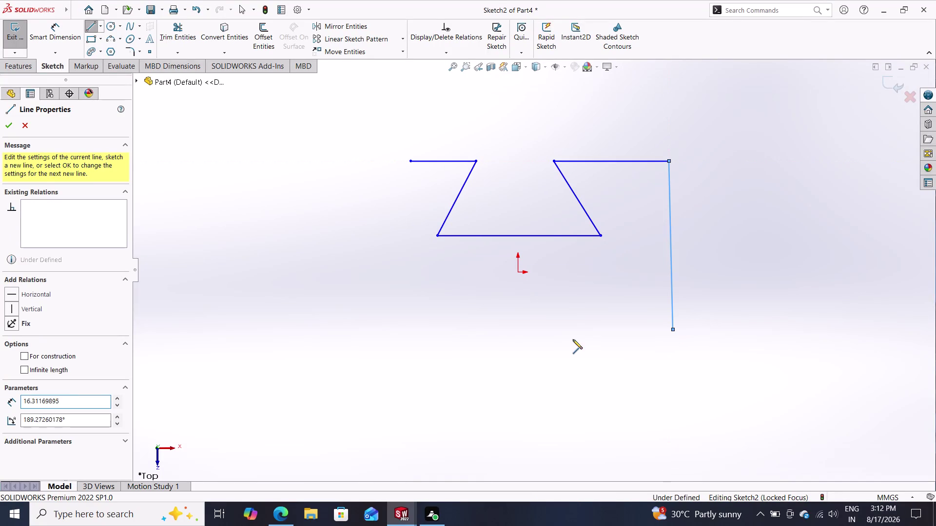
double_click(521, 332)
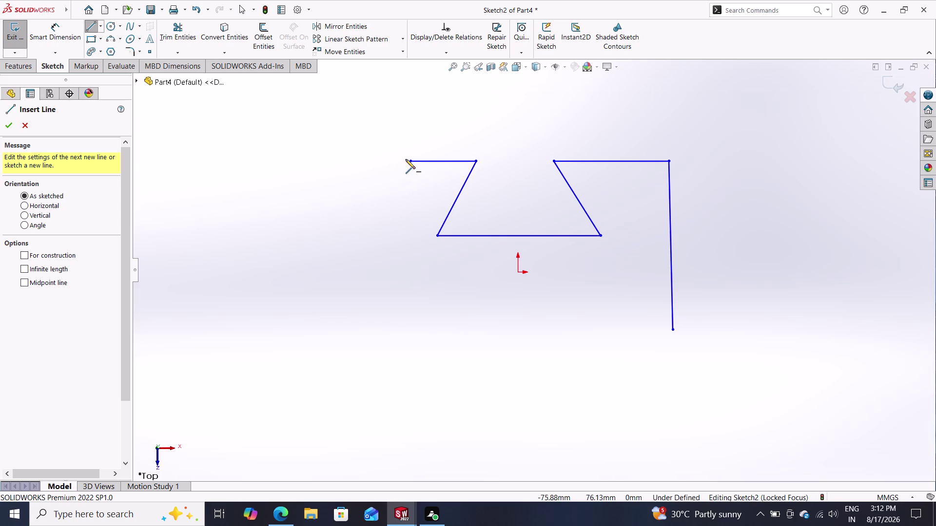
click(410, 162)
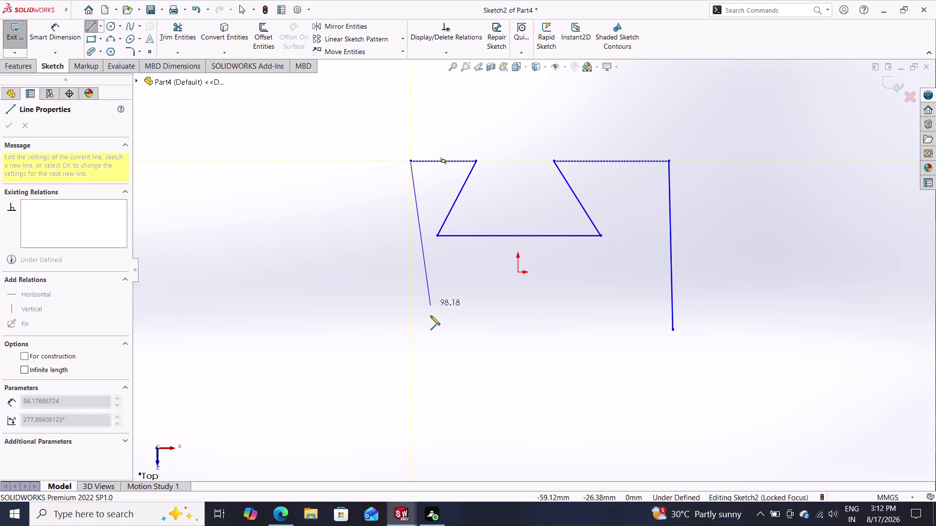
double_click(407, 329)
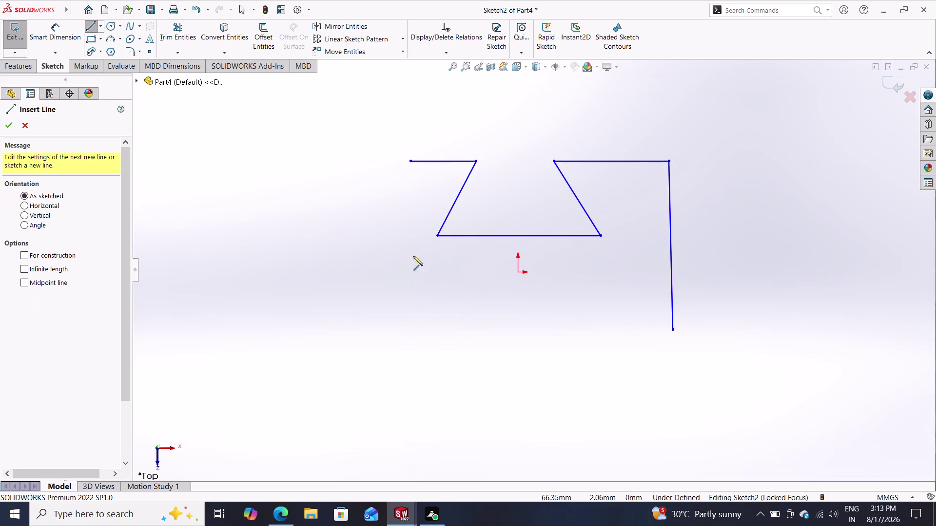
click(410, 163)
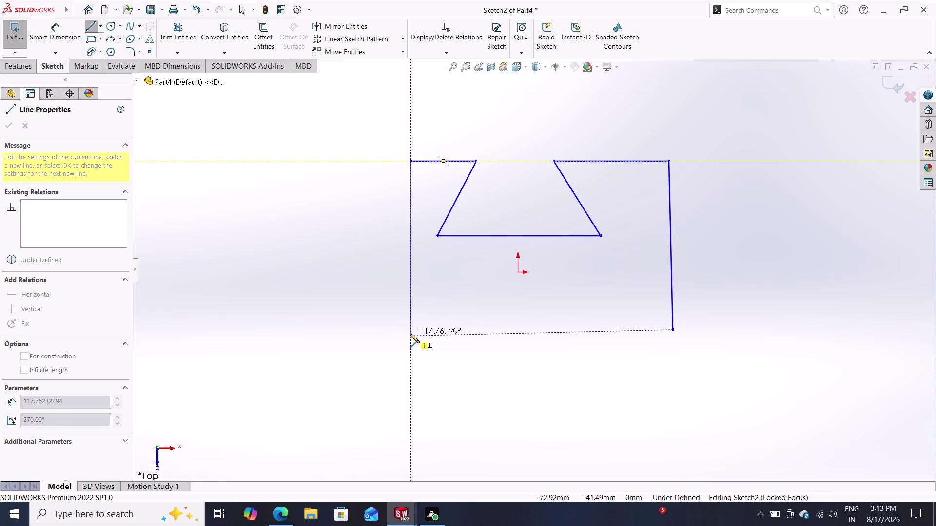
click(410, 334)
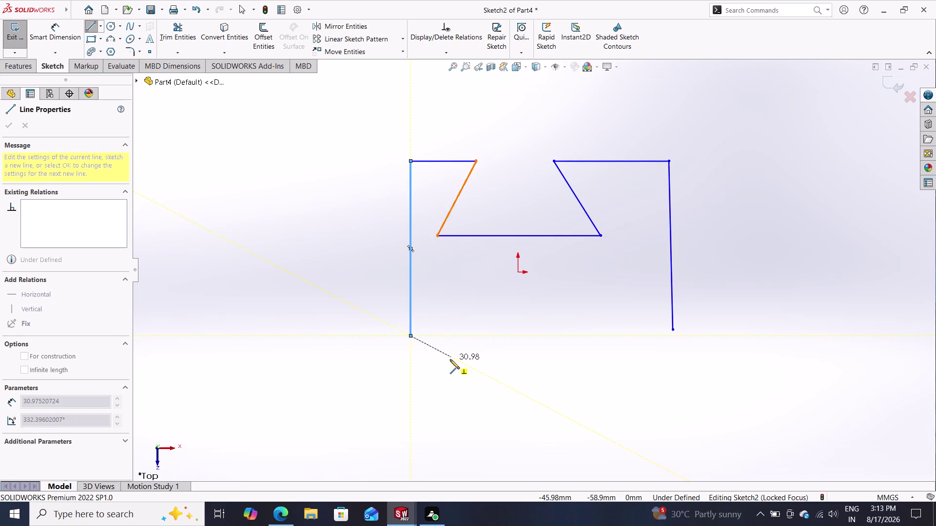
key(Escape)
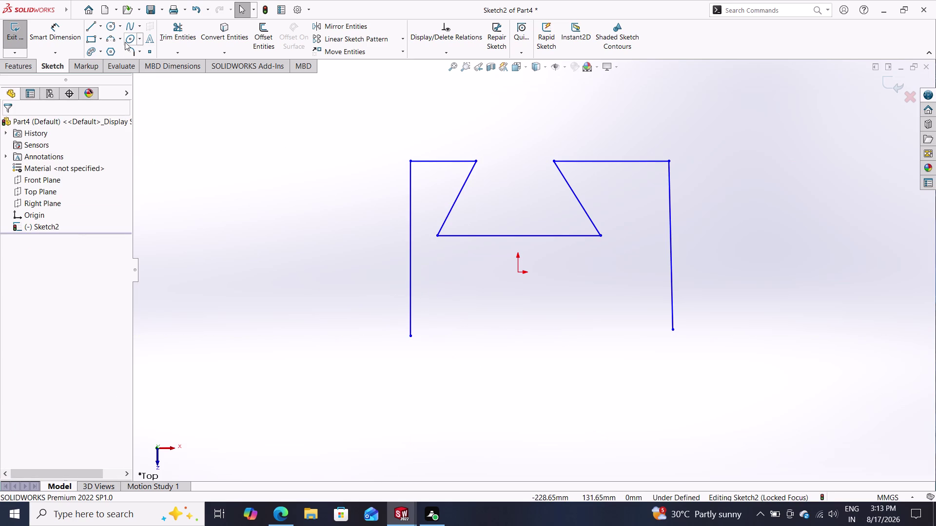
click(111, 37)
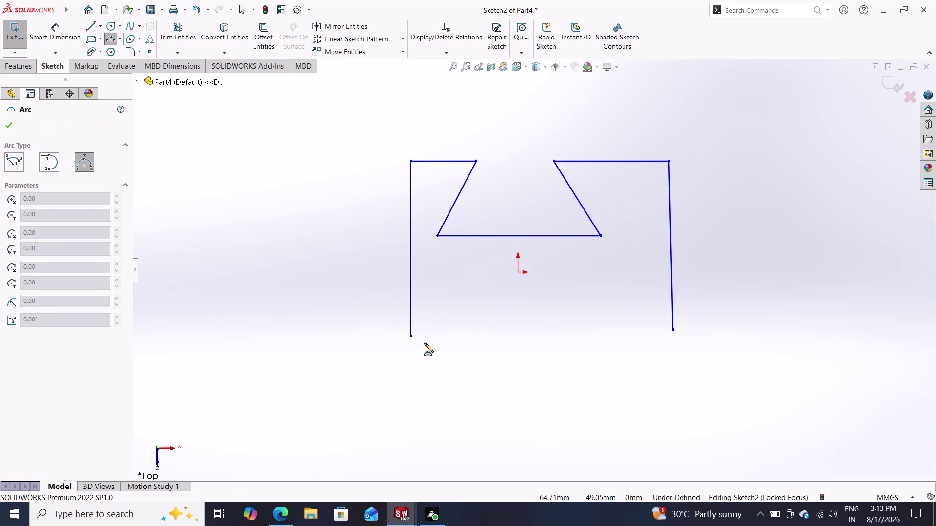
Draw a three-point arc bulging below the side lines' lower ends, then select its midpoint and the origin.
click(410, 336)
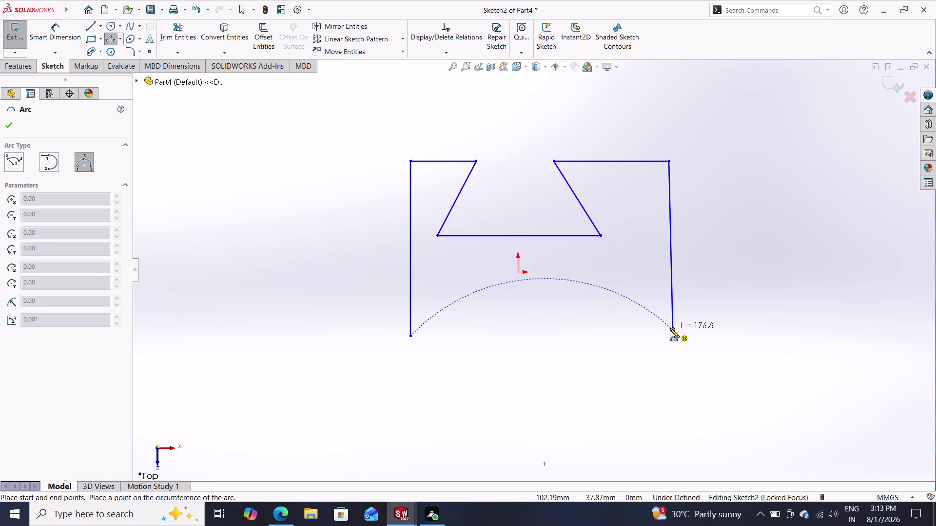
click(670, 327)
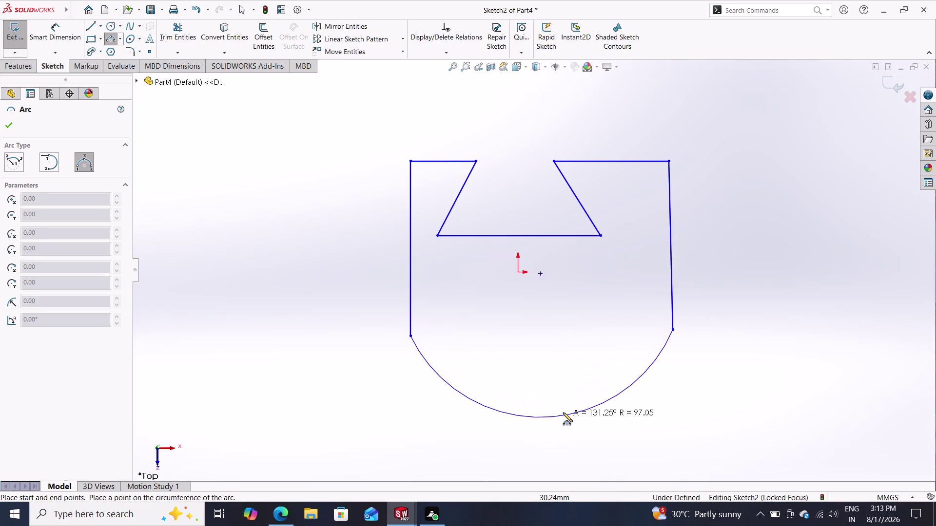
double_click(557, 406)
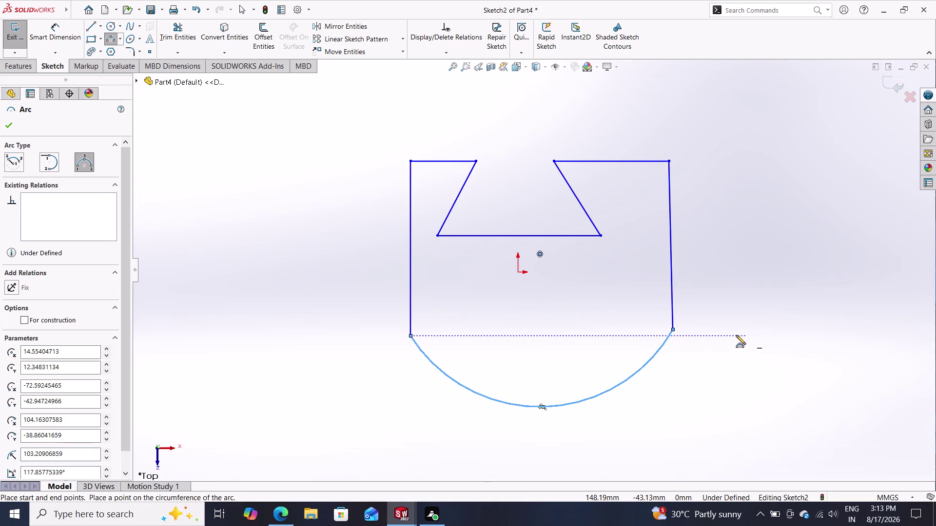
key(Escape)
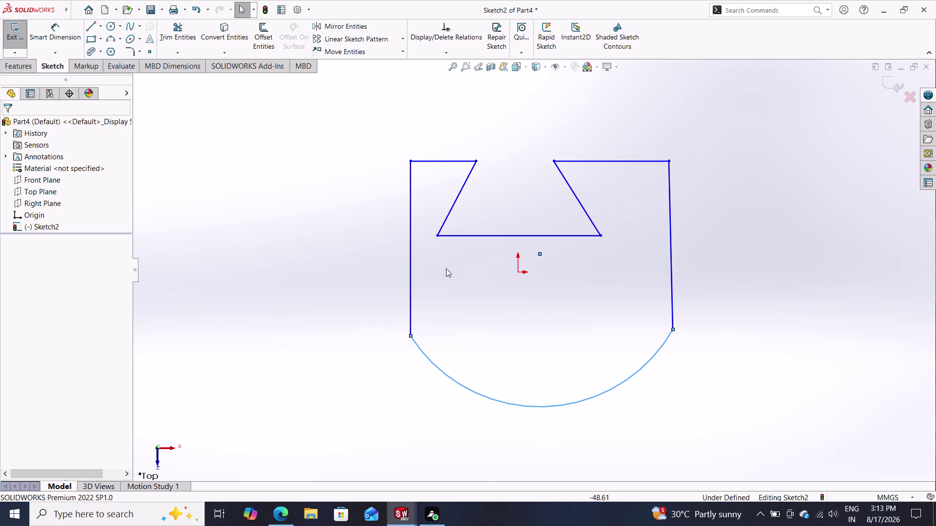
click(547, 406)
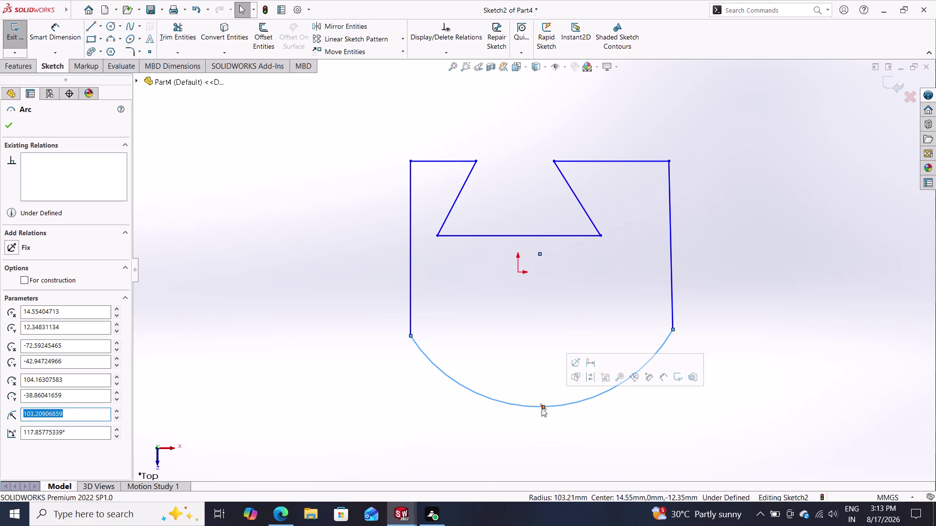
click(543, 405)
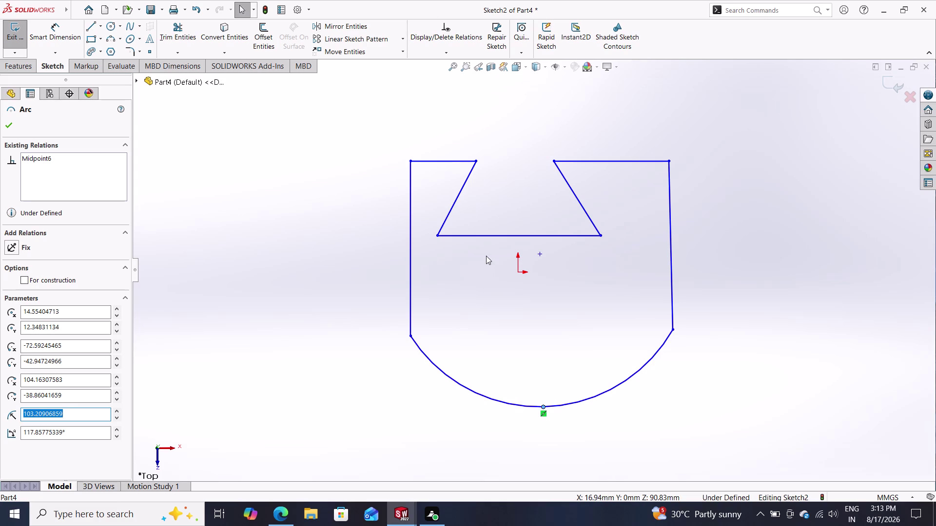
click(517, 274)
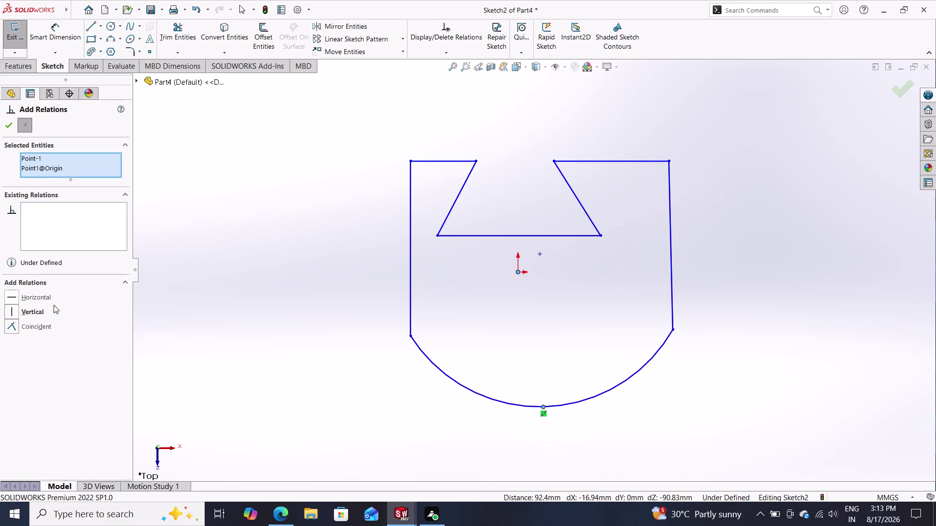
Add a Coincident relation between the bottom arc's midpoint and the origin.
click(24, 330)
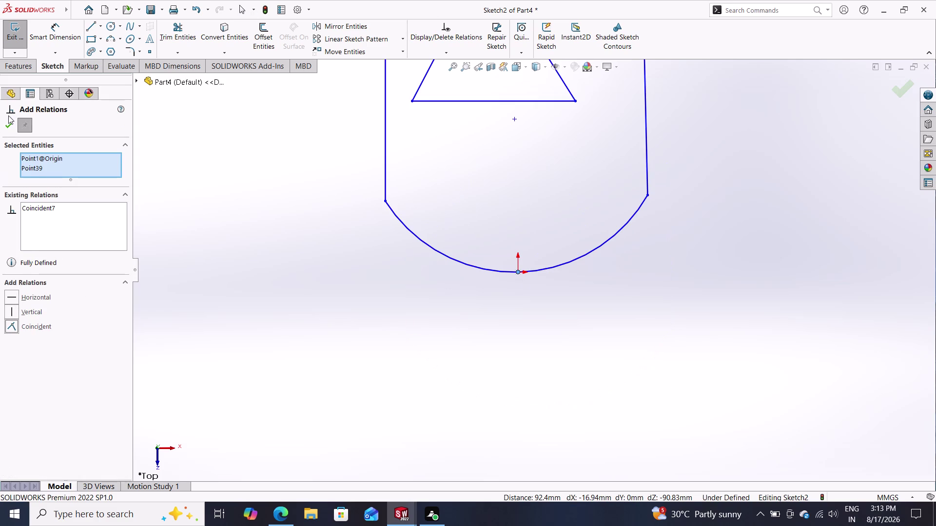
click(8, 125)
scroll(down, 3)
scroll(down, 3)
scroll(up, 3)
scroll(down, 3)
scroll(up, 3)
scroll(down, 3)
scroll(up, 3)
scroll(down, 3)
scroll(up, 3)
scroll(up, 3)
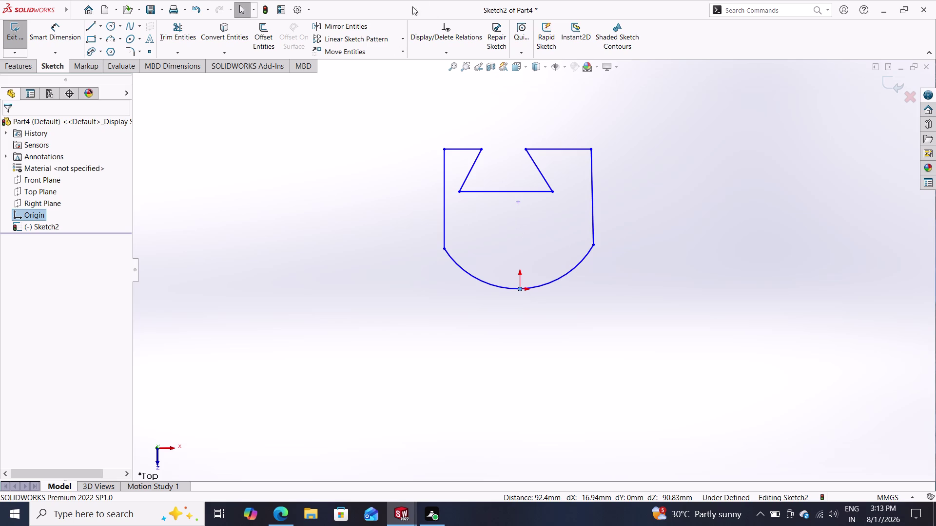
click(58, 31)
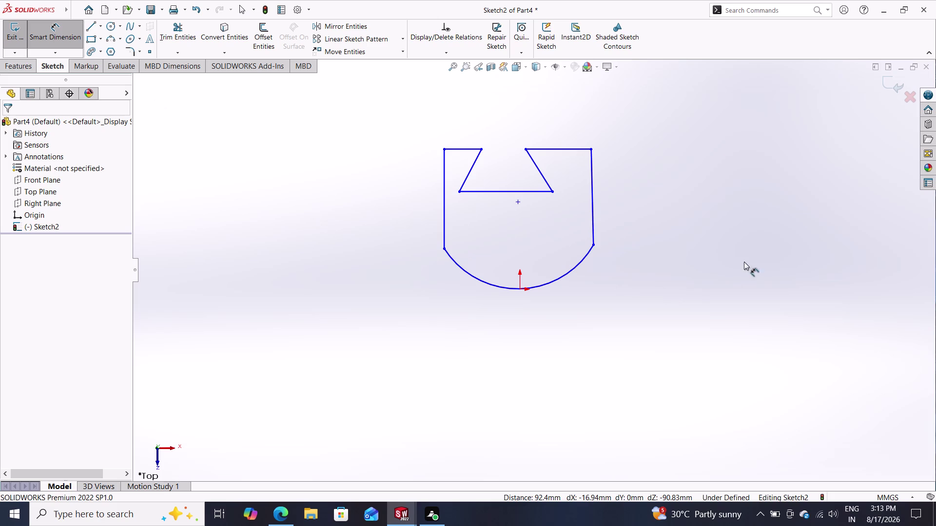
Set a 20 mm vertical notch depth between the zigzag's two horizontal lines.
click(552, 194)
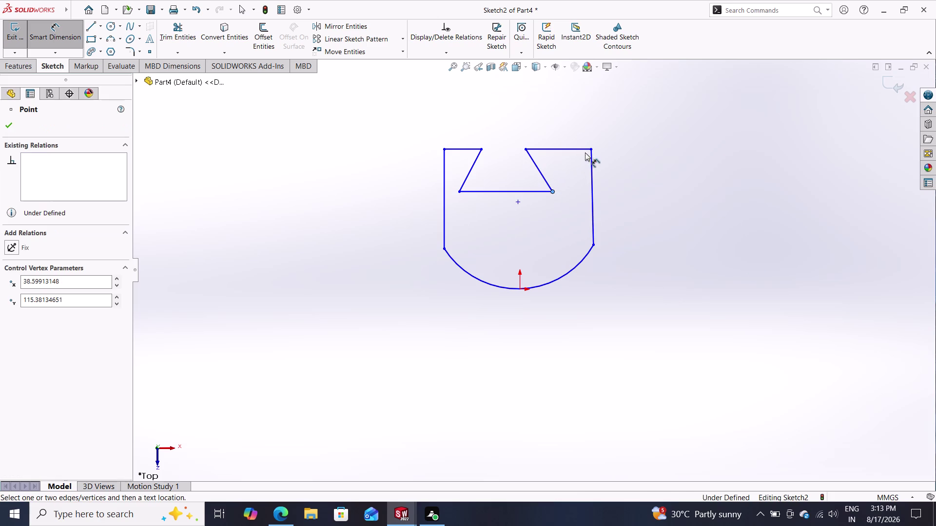
click(590, 148)
click(671, 174)
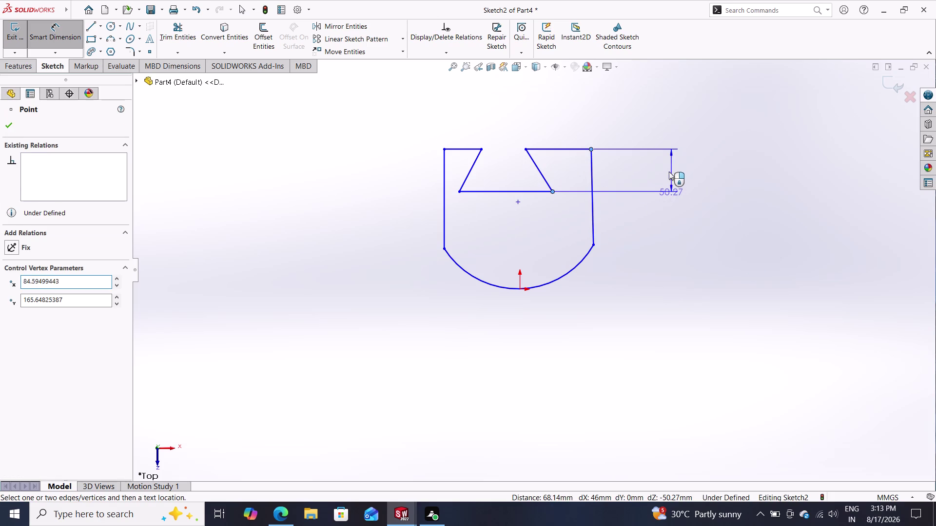
text(20)
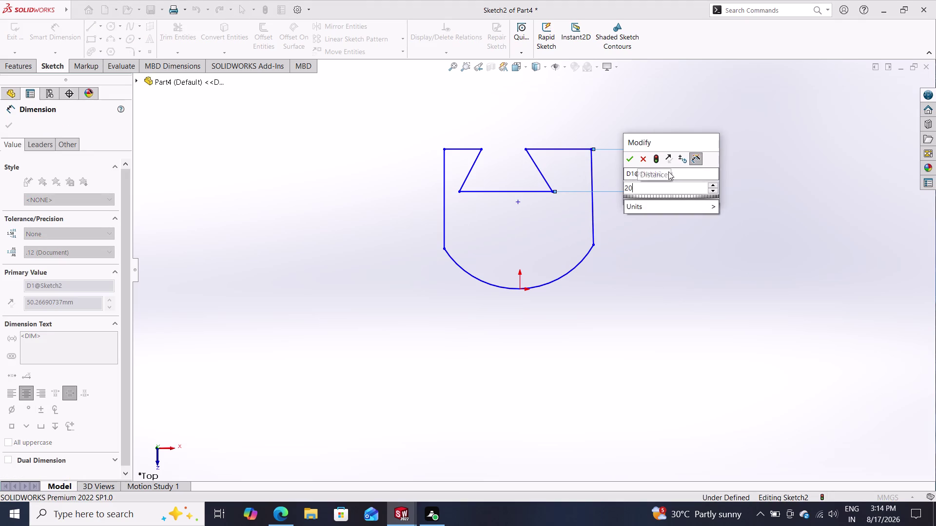
key(Return)
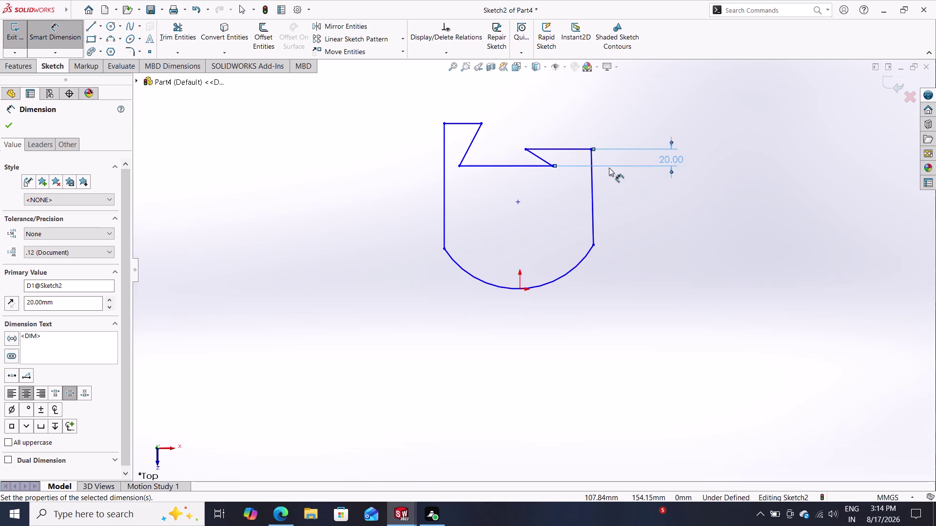
click(518, 289)
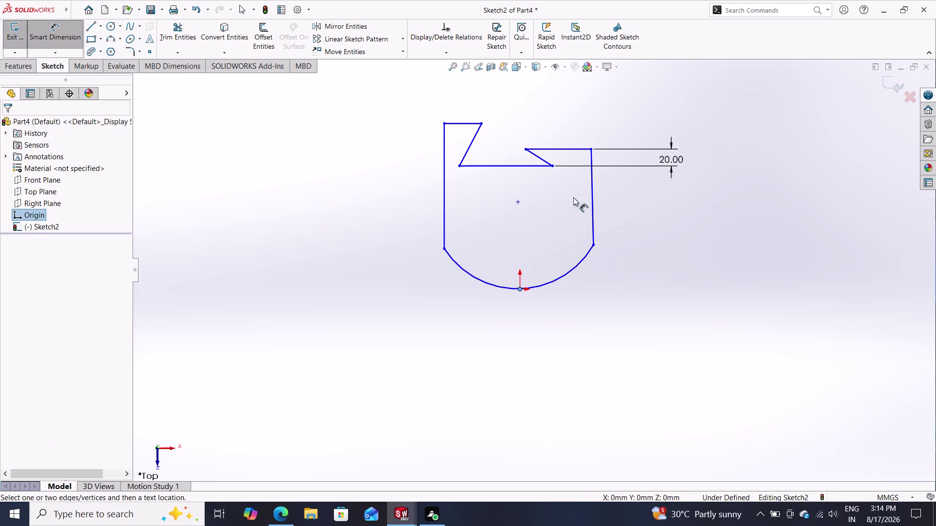
Dimension the upper top edge 40 mm above the arc's lowest point at the origin.
double_click(590, 147)
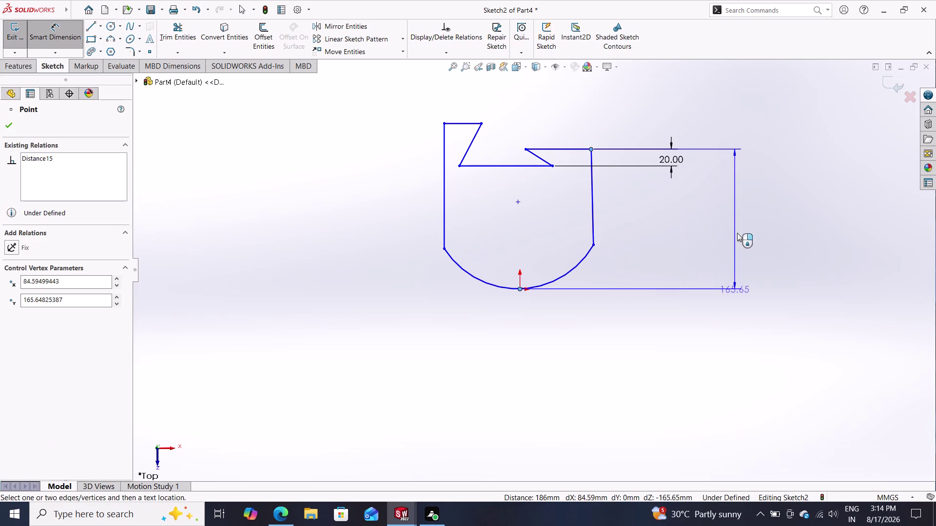
double_click(738, 224)
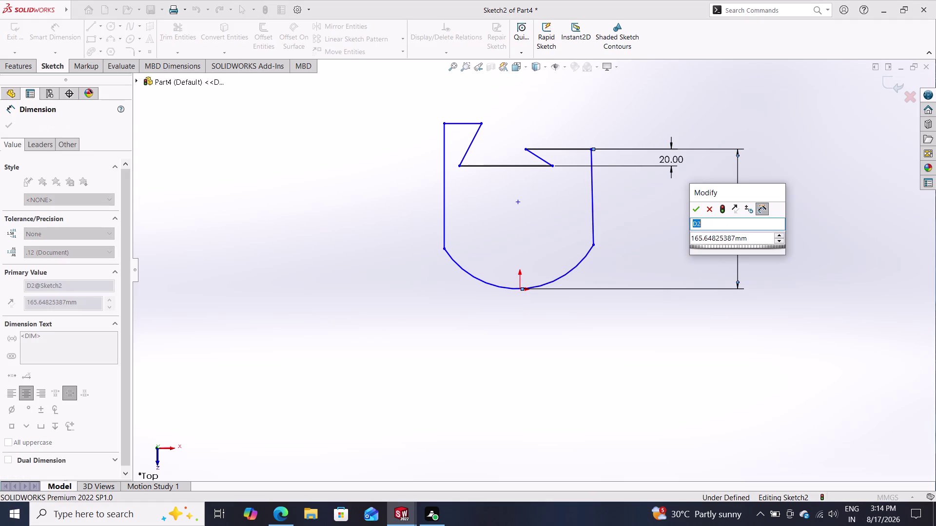
text(40)
key(Return)
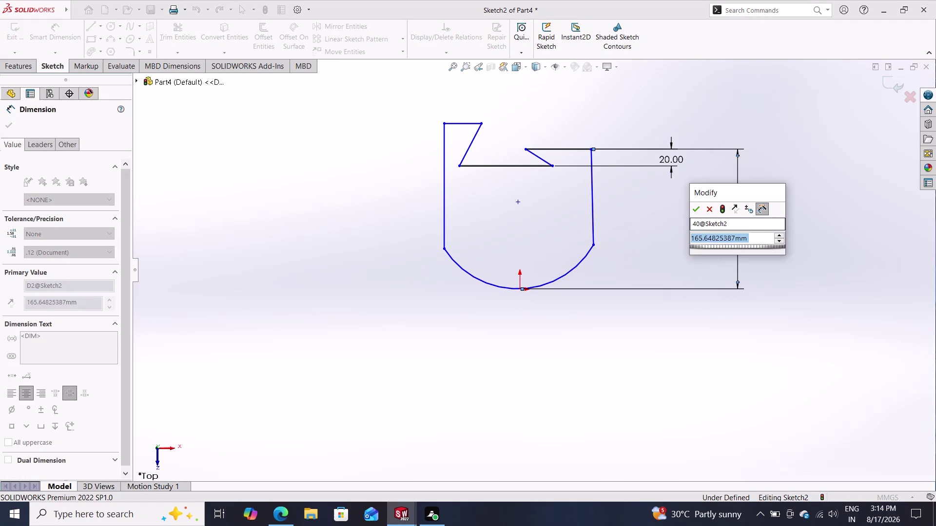
text(40)
key(Return)
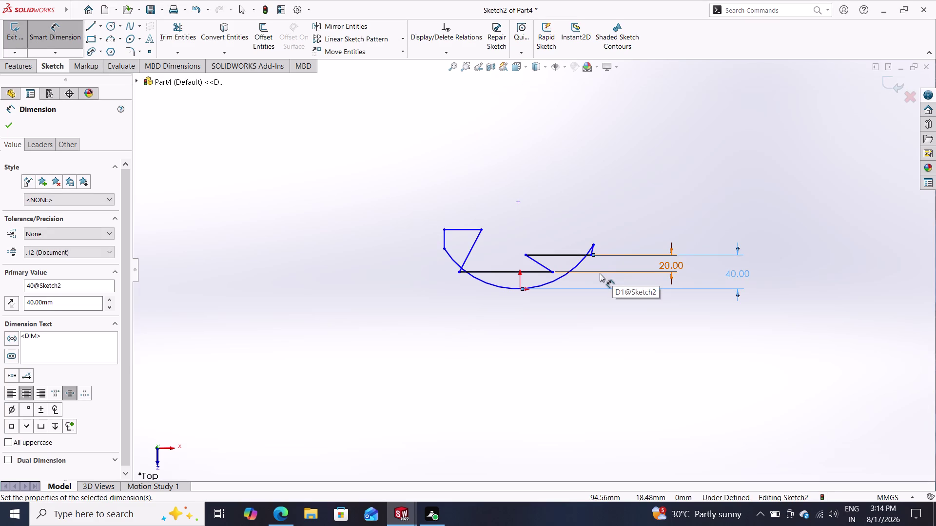
scroll(down, 3)
scroll(up, 3)
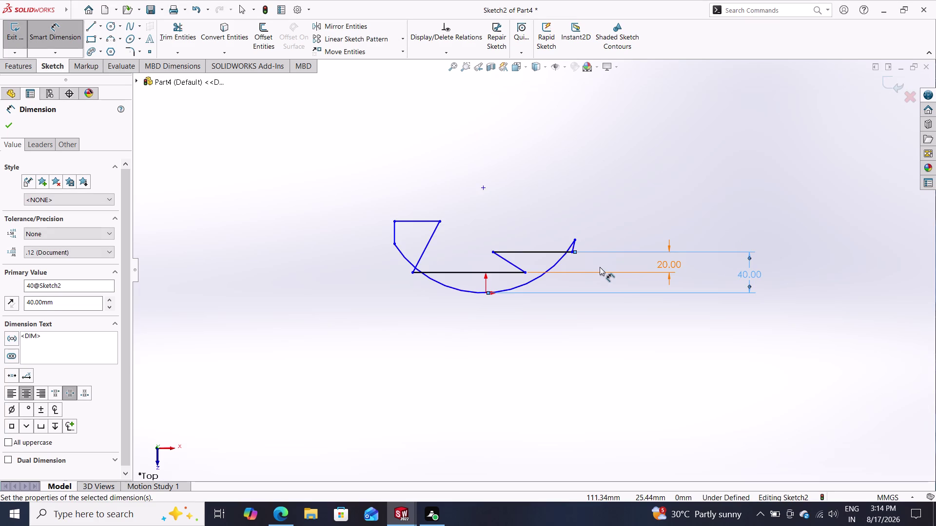
scroll(down, 3)
scroll(up, 3)
scroll(down, 3)
scroll(up, 3)
scroll(down, 3)
scroll(up, 3)
scroll(down, 3)
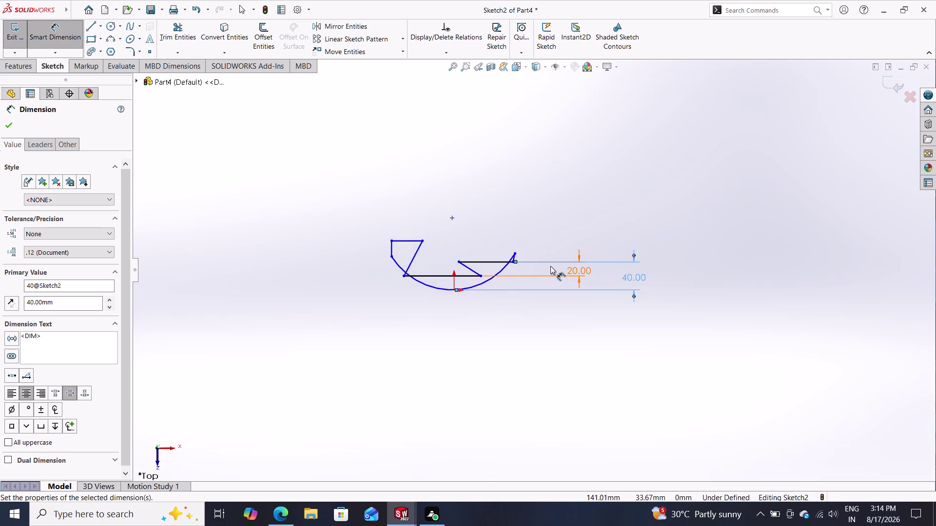
scroll(down, 3)
scroll(up, 3)
scroll(down, 3)
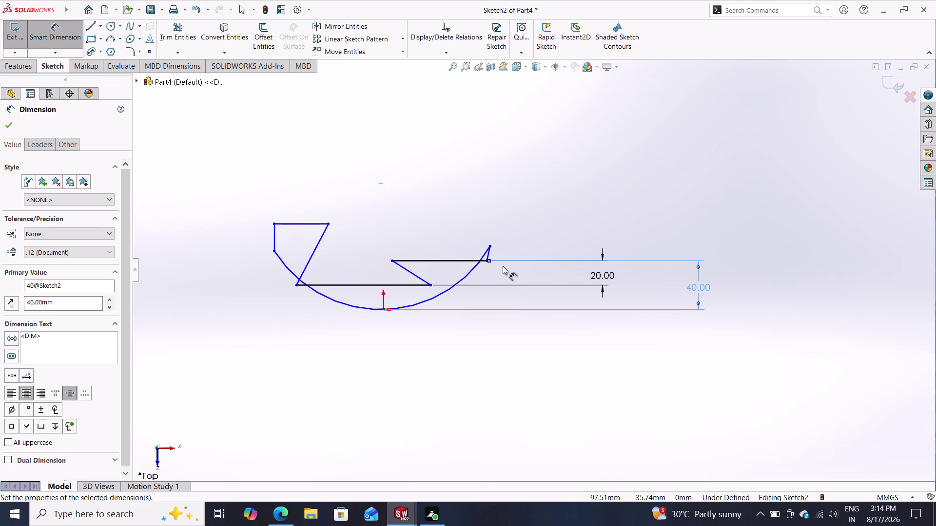
Inspect the short slanted tip line at the arc and its lower endpoint.
scroll(down, 3)
drag(449, 248, 457, 205)
drag(459, 202, 446, 280)
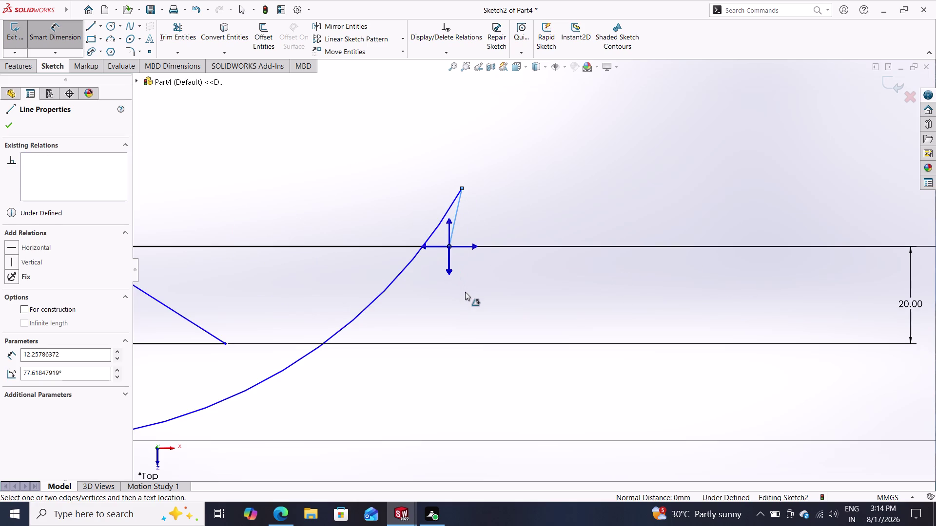
key(Escape)
drag(461, 188, 459, 241)
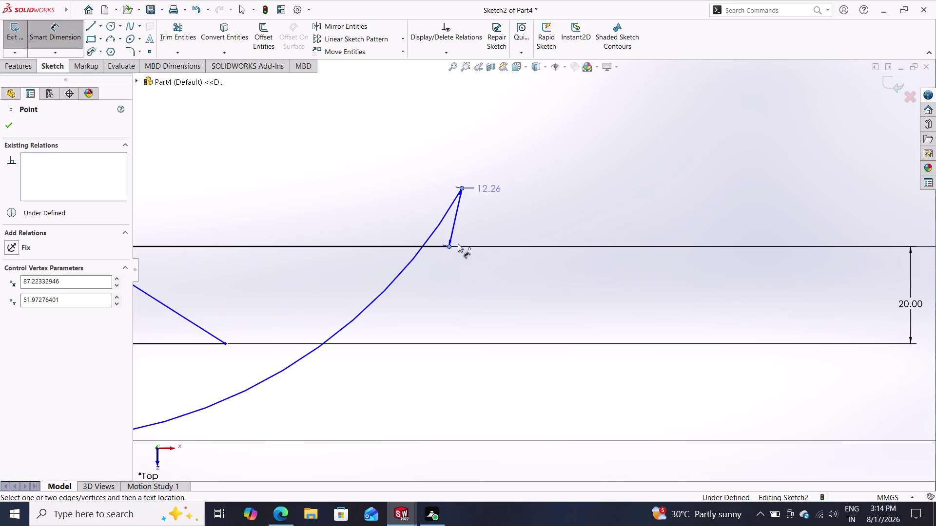
drag(459, 242, 450, 280)
key(Escape)
key(Escape)
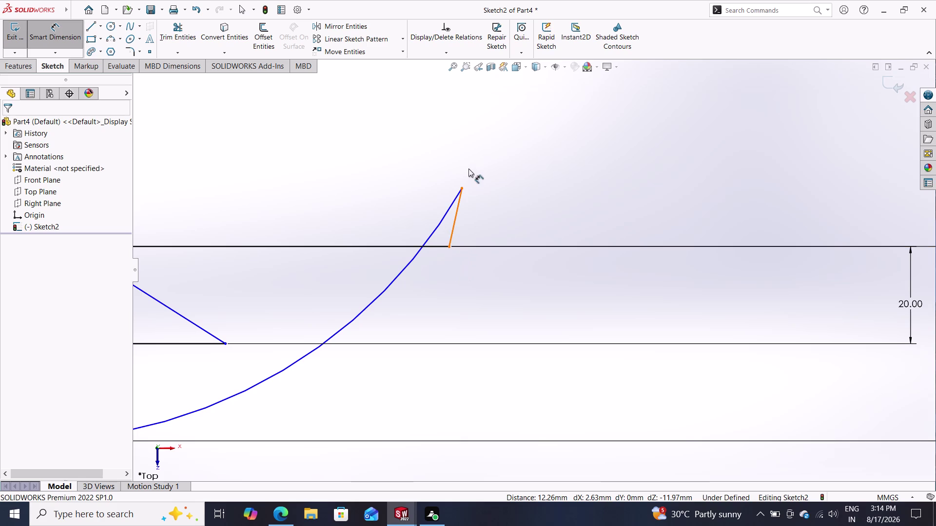
click(461, 188)
drag(461, 189, 453, 270)
key(Escape)
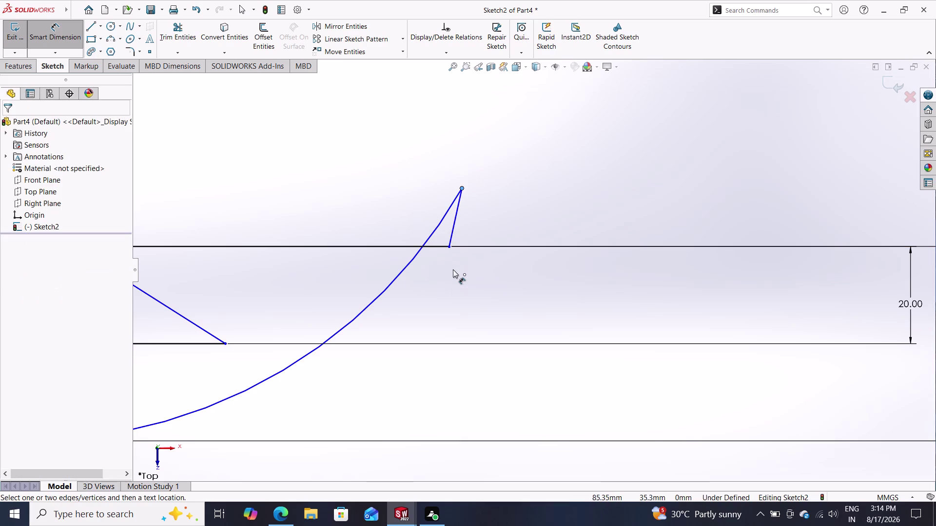
key(Escape)
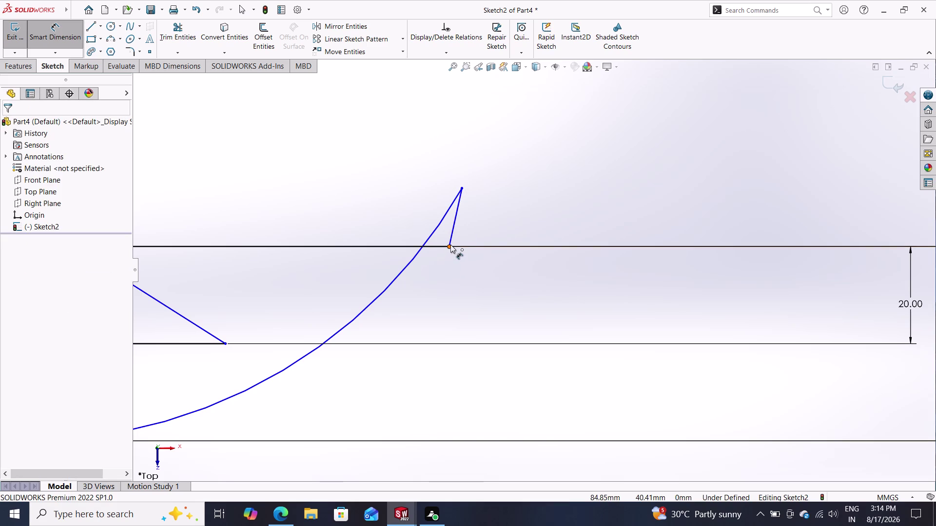
scroll(down, 3)
scroll(up, 3)
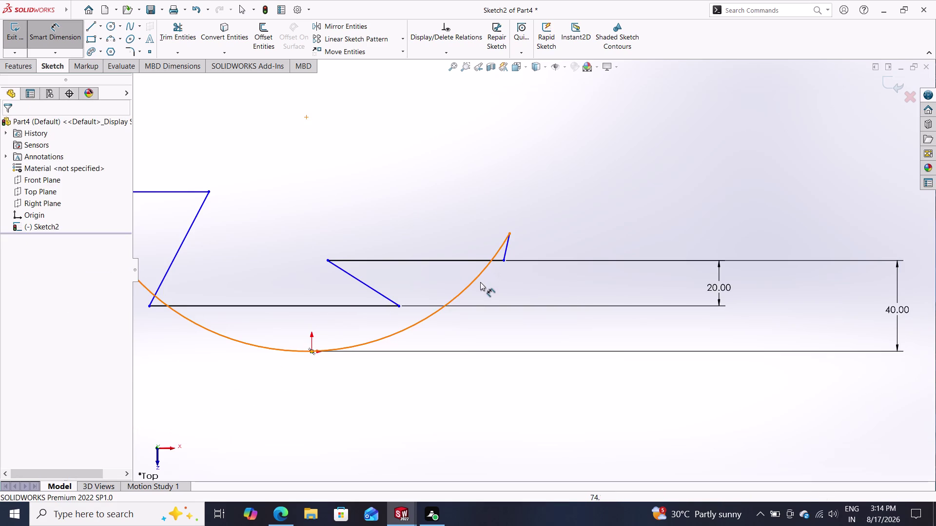
Undo the 40 mm height change, restoring the 165.65 mm tall profile.
key(ctrl+z)
scroll(down, 3)
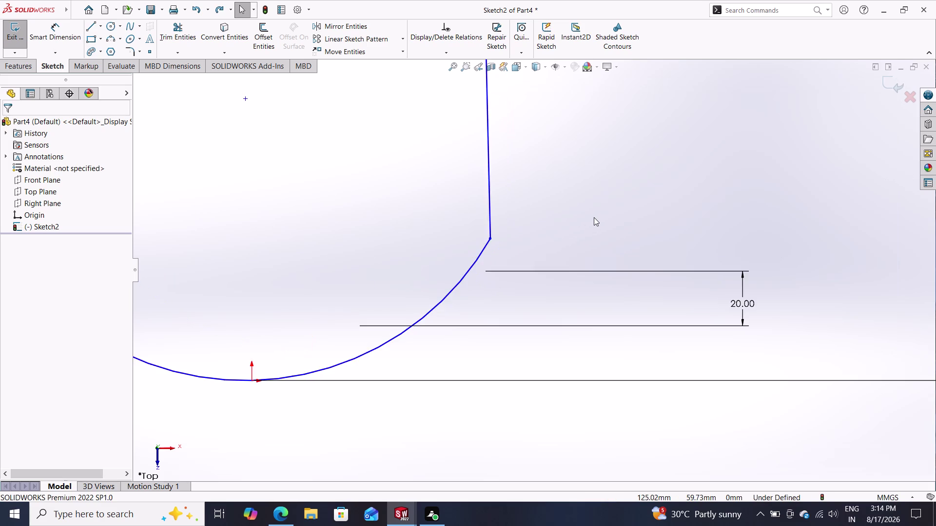
scroll(down, 3)
scroll(up, 3)
scroll(down, 3)
scroll(up, 3)
scroll(down, 3)
scroll(up, 3)
scroll(down, 3)
scroll(up, 3)
scroll(down, 3)
scroll(up, 3)
scroll(down, 3)
scroll(up, 3)
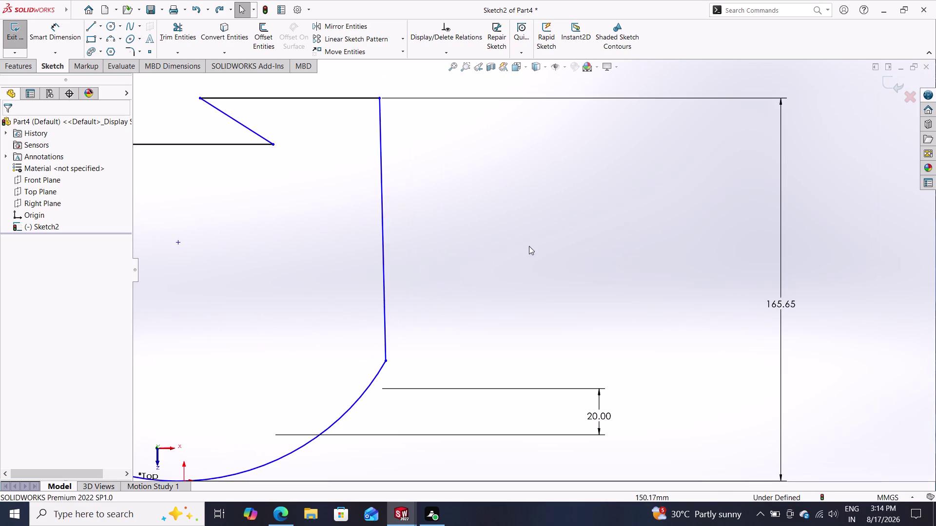
scroll(up, 3)
scroll(down, 3)
scroll(up, 3)
scroll(down, 3)
scroll(up, 3)
scroll(down, 3)
scroll(down, 3)
scroll(up, 3)
scroll(down, 3)
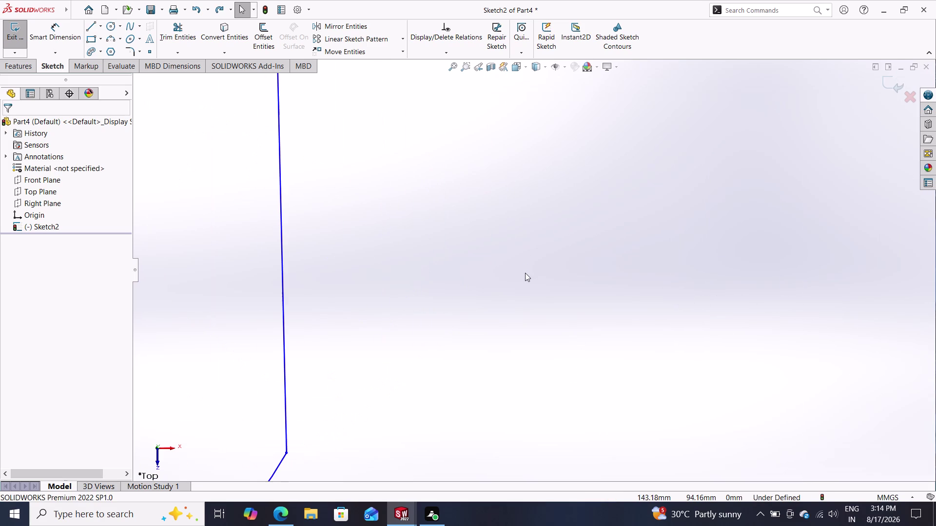
scroll(up, 3)
scroll(down, 3)
scroll(up, 3)
scroll(down, 3)
scroll(up, 3)
scroll(down, 3)
scroll(up, 3)
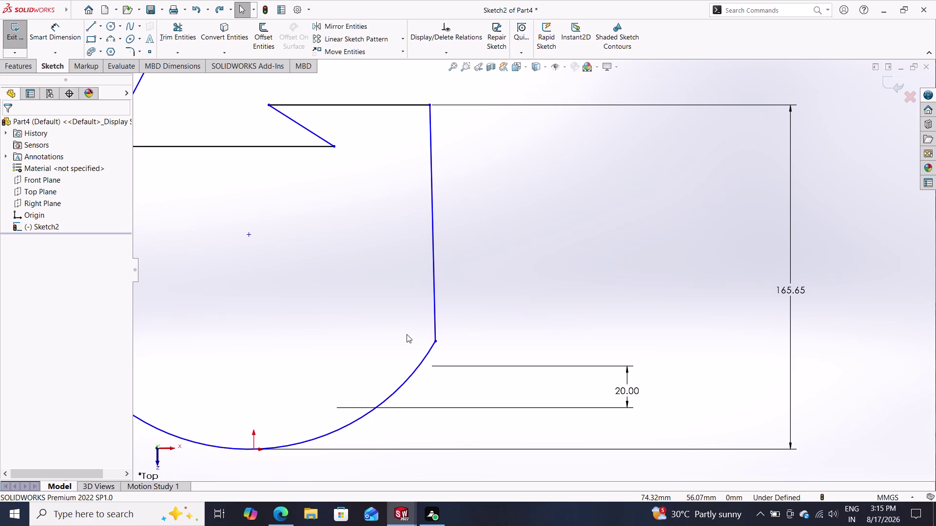
scroll(up, 3)
scroll(down, 3)
scroll(up, 3)
scroll(down, 3)
scroll(up, 3)
scroll(up, 3)
scroll(down, 3)
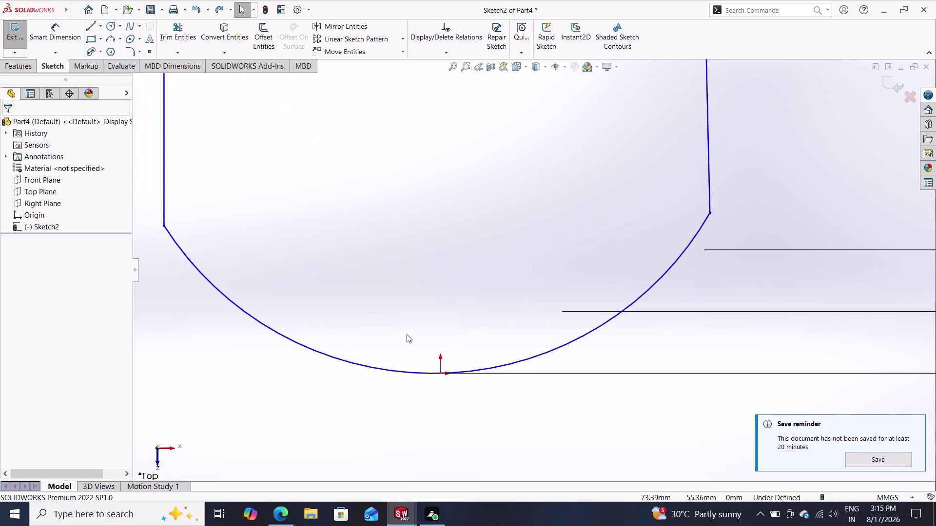
scroll(down, 3)
scroll(up, 3)
scroll(down, 3)
scroll(up, 3)
scroll(down, 3)
scroll(up, 3)
scroll(down, 3)
scroll(down, 3)
scroll(up, 3)
scroll(down, 3)
scroll(down, 3)
scroll(up, 3)
scroll(up, 3)
scroll(down, 3)
scroll(up, 3)
scroll(up, 3)
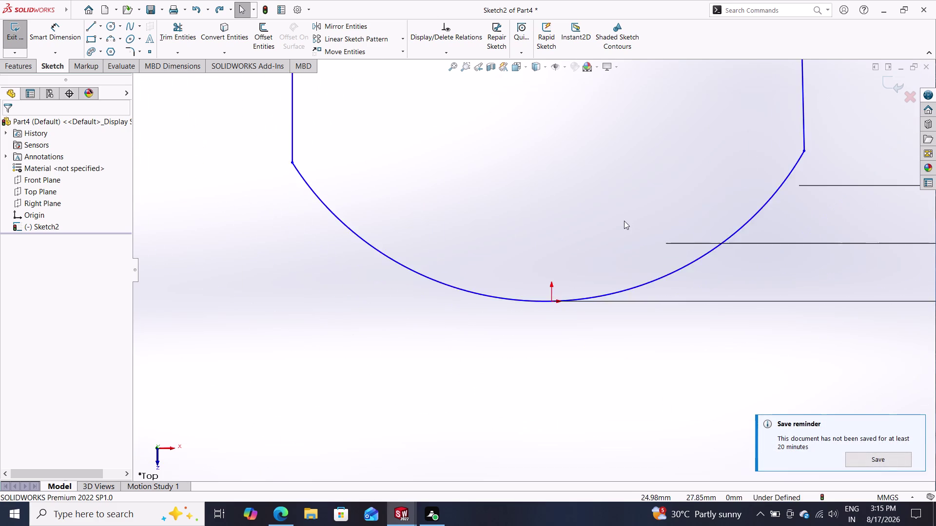
scroll(up, 3)
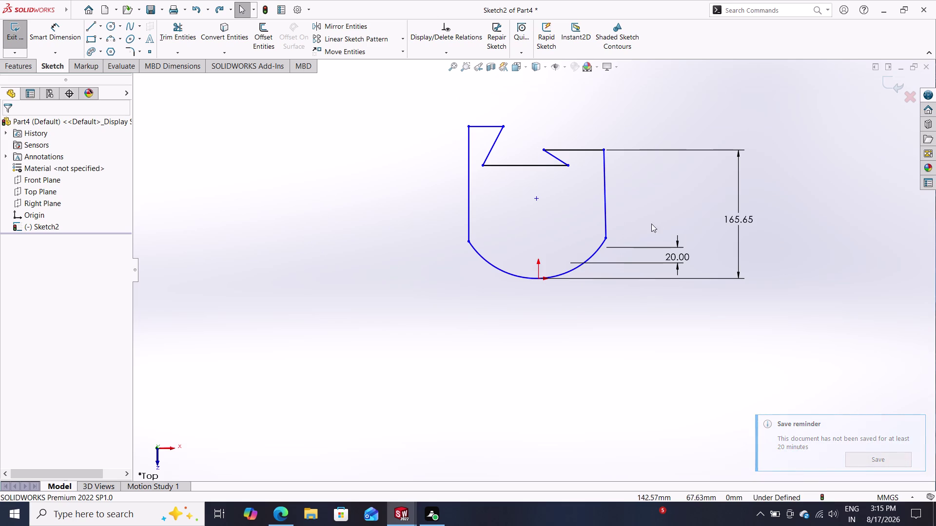
Move the 20 mm dimension to sit beside the zigzag lines.
click(702, 227)
drag(698, 229, 687, 234)
drag(675, 240, 632, 270)
triple_click(632, 270)
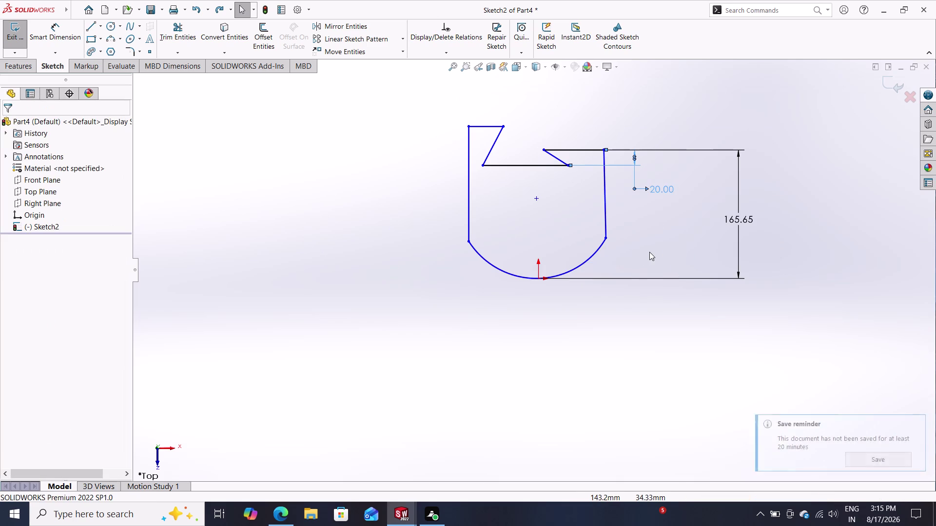
key(Escape)
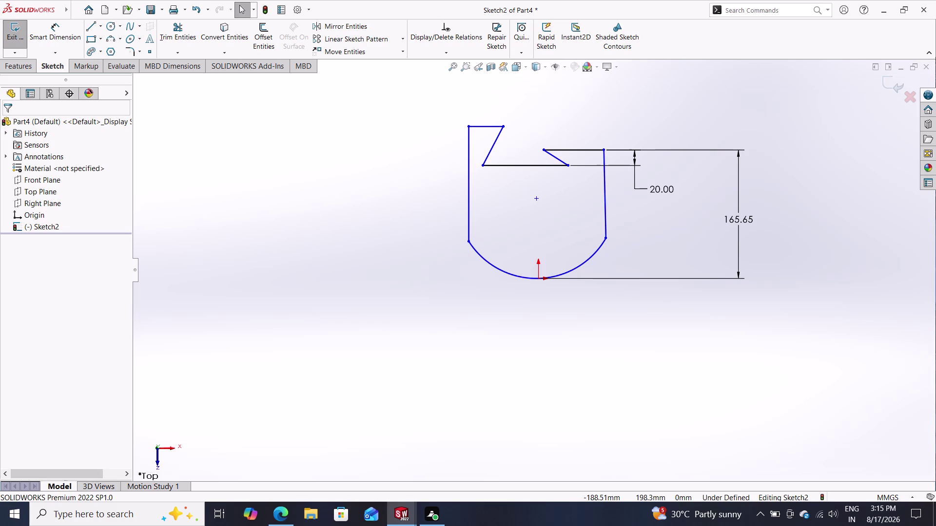
Add a Horizontal relation between the top right and top left corner points.
click(605, 149)
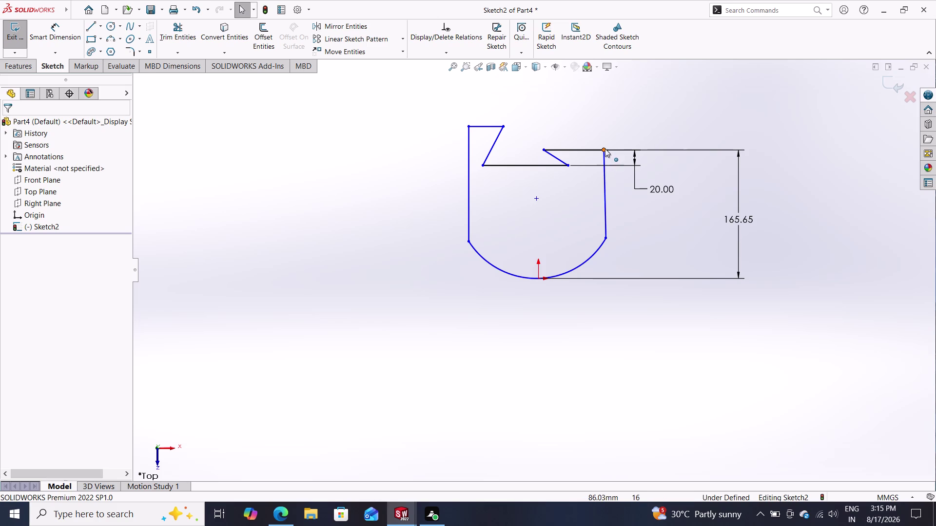
double_click(468, 128)
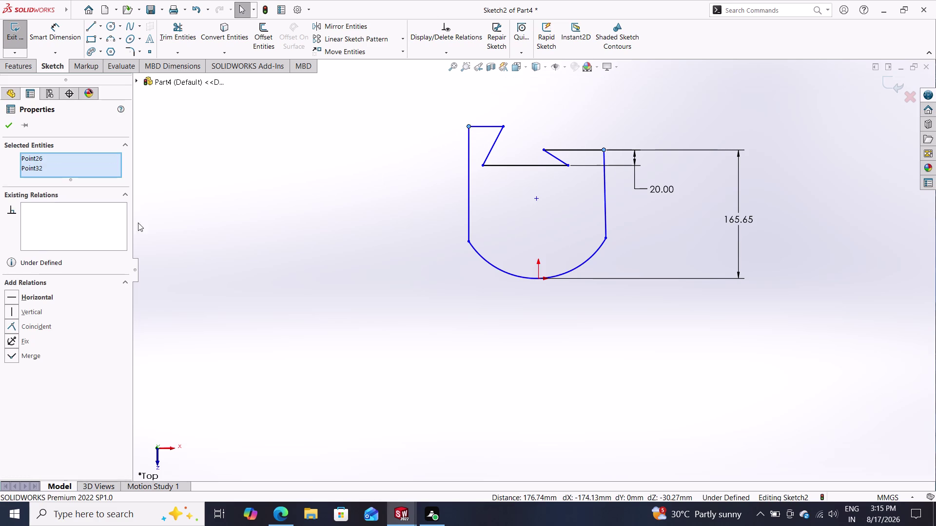
click(18, 298)
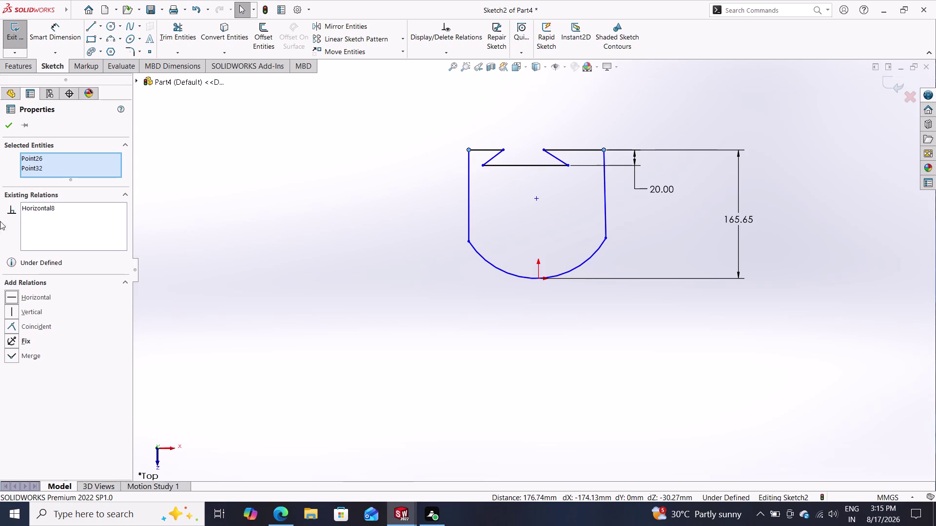
click(10, 127)
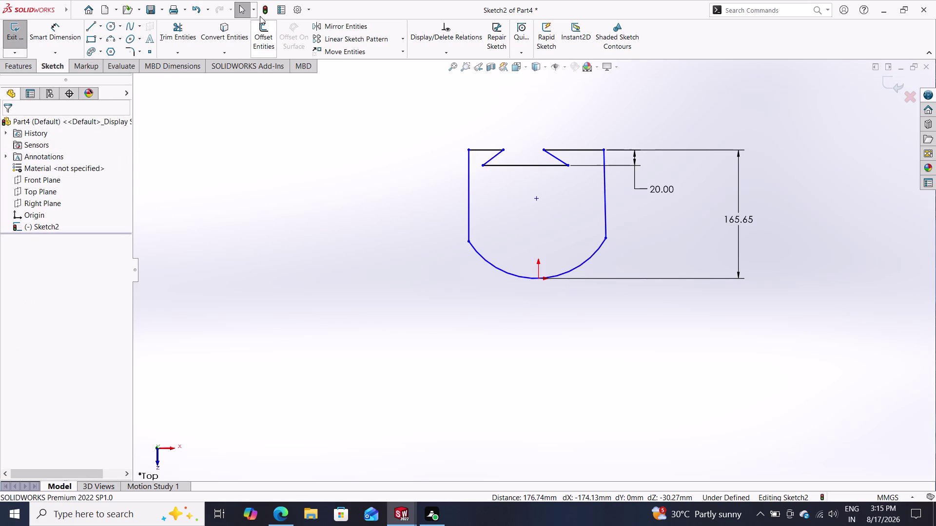
Edit the 165.65 overall height dimension to 40 mm.
click(57, 30)
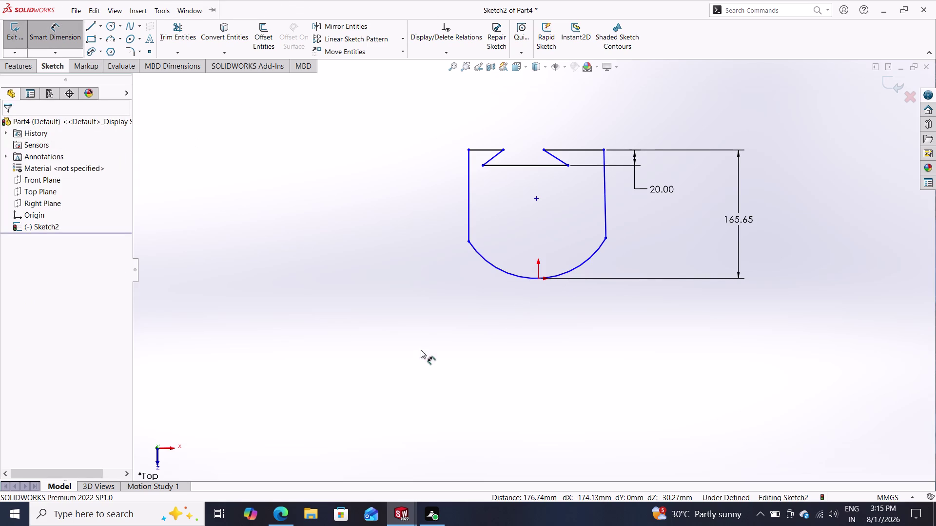
click(540, 279)
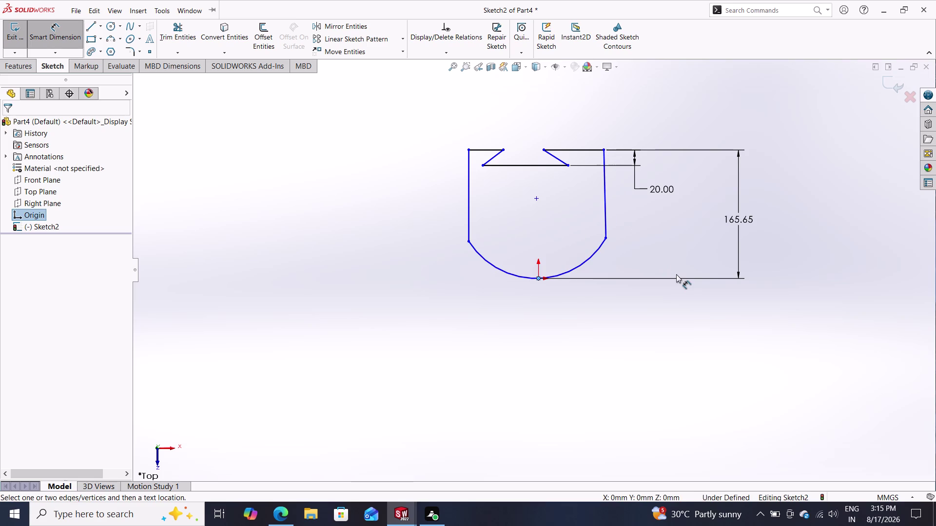
key(Escape)
triple_click(738, 218)
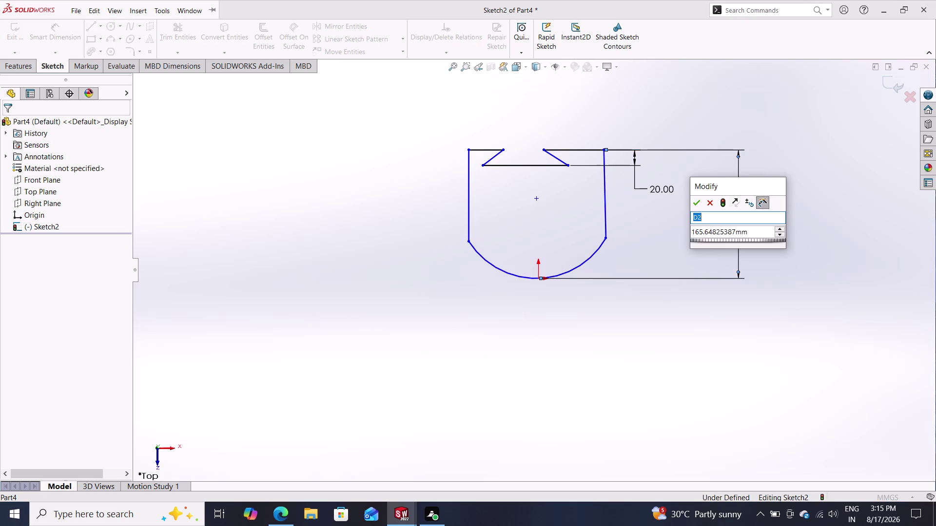
click(754, 230)
drag(754, 231, 653, 245)
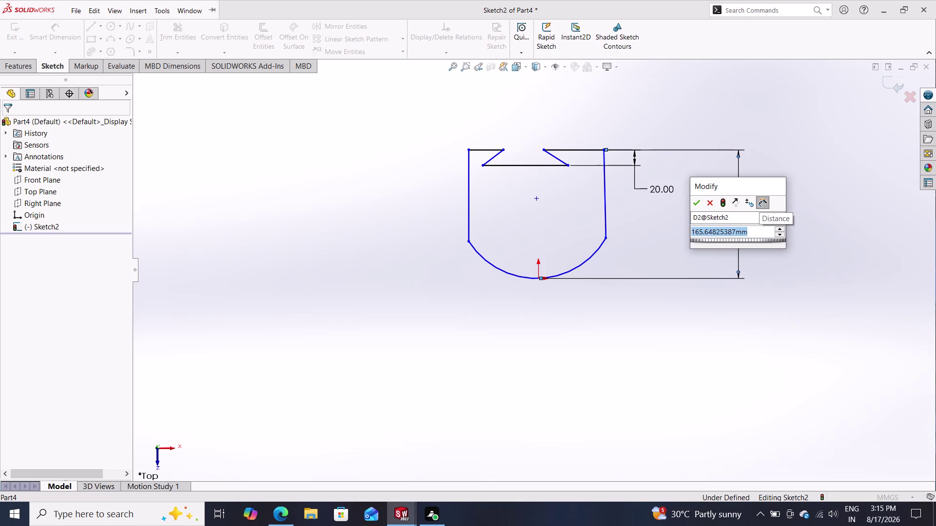
drag(653, 244, 649, 246)
text(40)
key(Return)
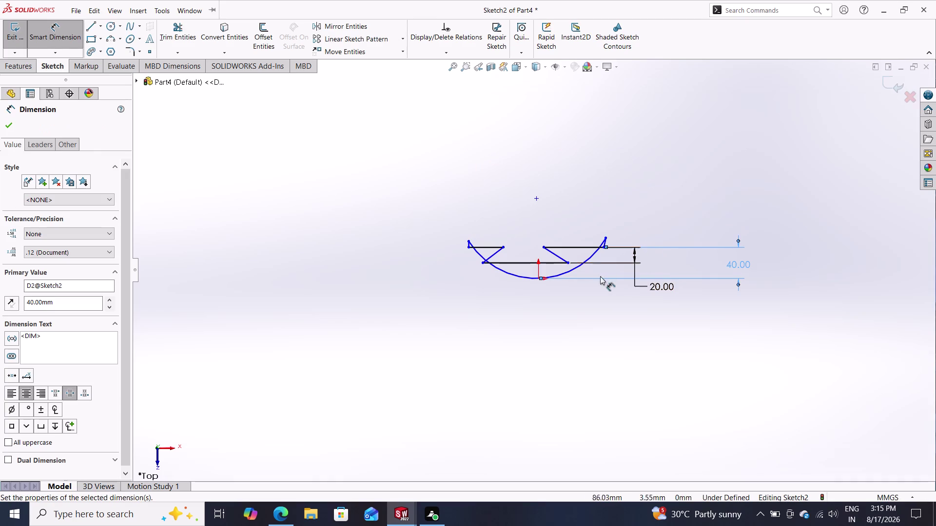
scroll(down, 3)
scroll(up, 3)
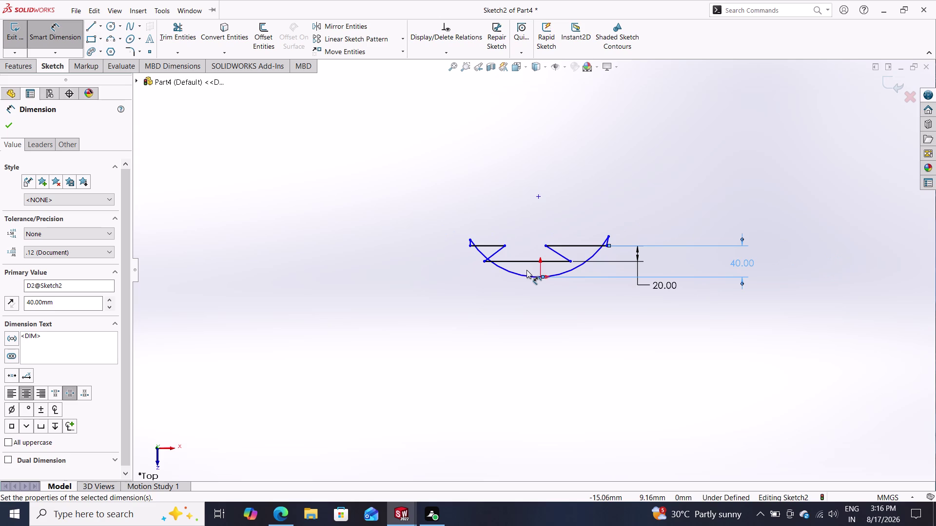
scroll(down, 3)
scroll(up, 3)
scroll(down, 3)
scroll(down, 3)
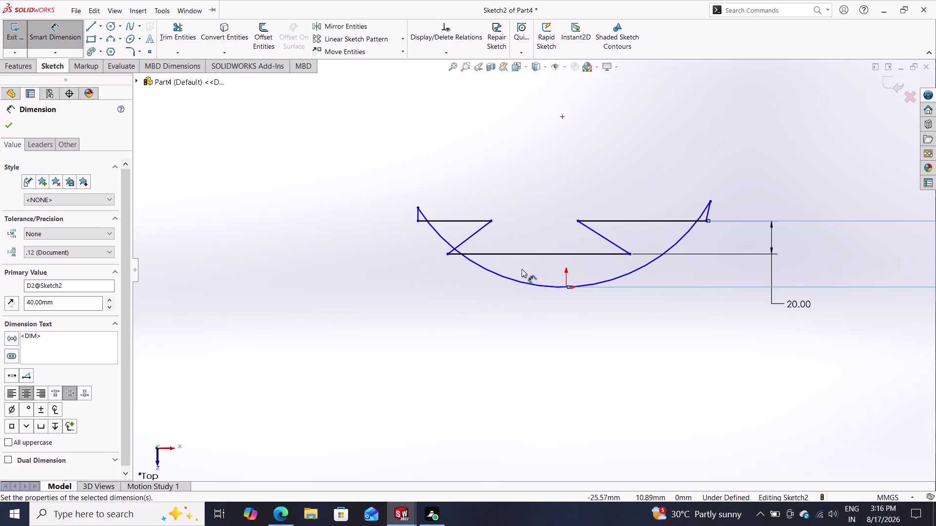
drag(415, 221, 472, 210)
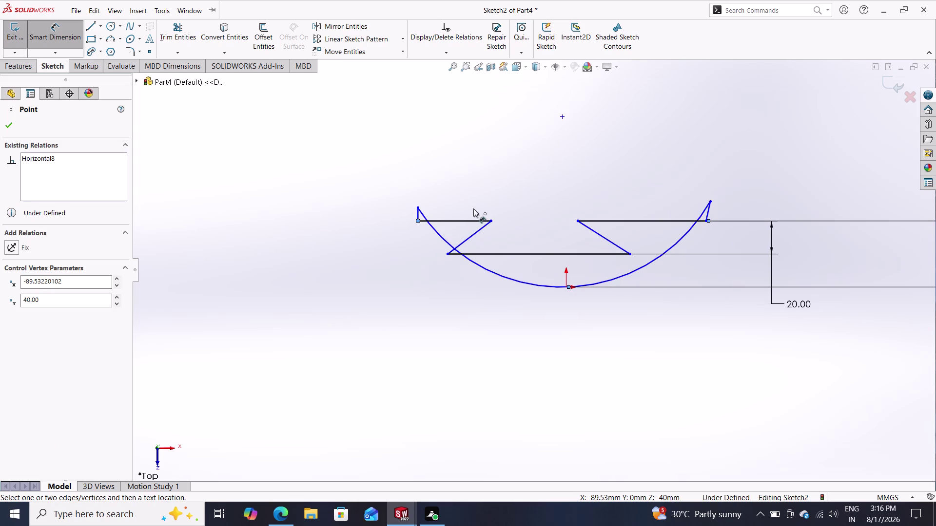
drag(472, 210, 475, 209)
drag(418, 209, 471, 208)
triple_click(471, 208)
key(Escape)
key(Escape)
key(Escape)
key(Escape)
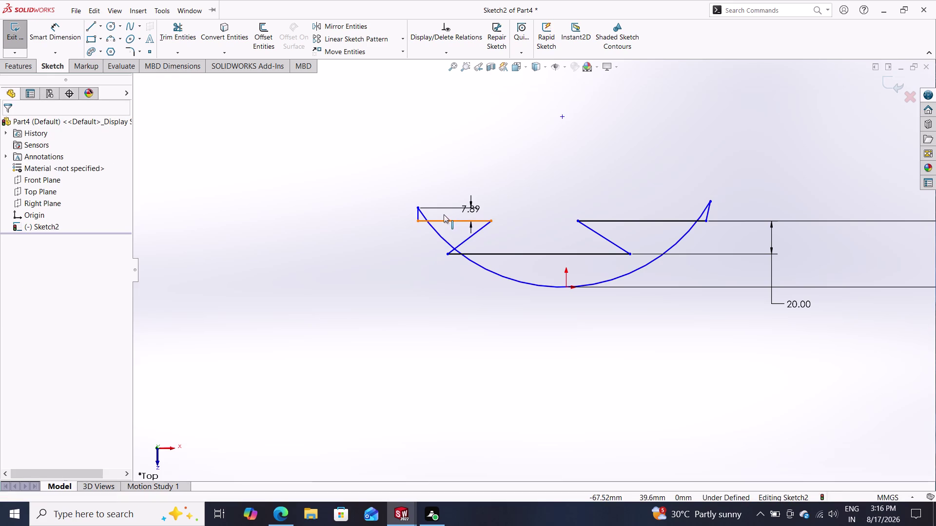
key(Escape)
key(Escape)
key(Escape)
click(461, 210)
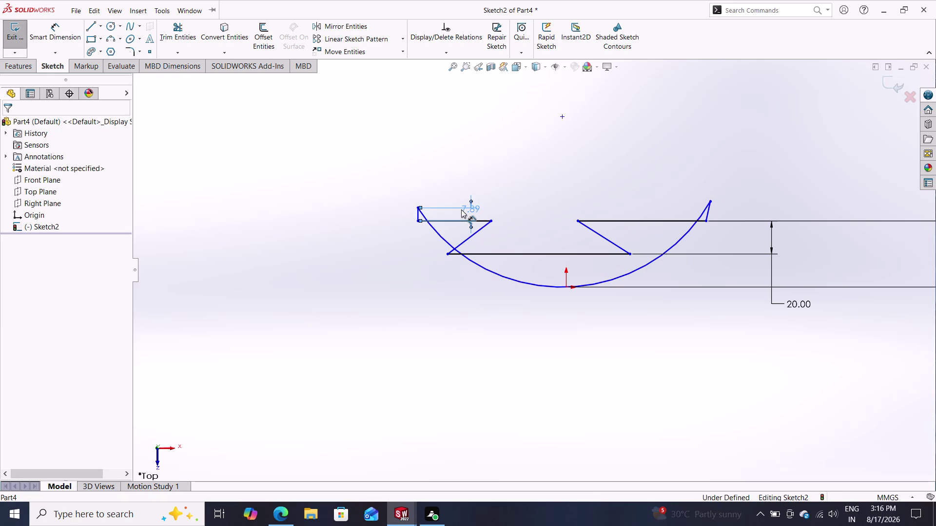
key(Delete)
drag(419, 209, 409, 210)
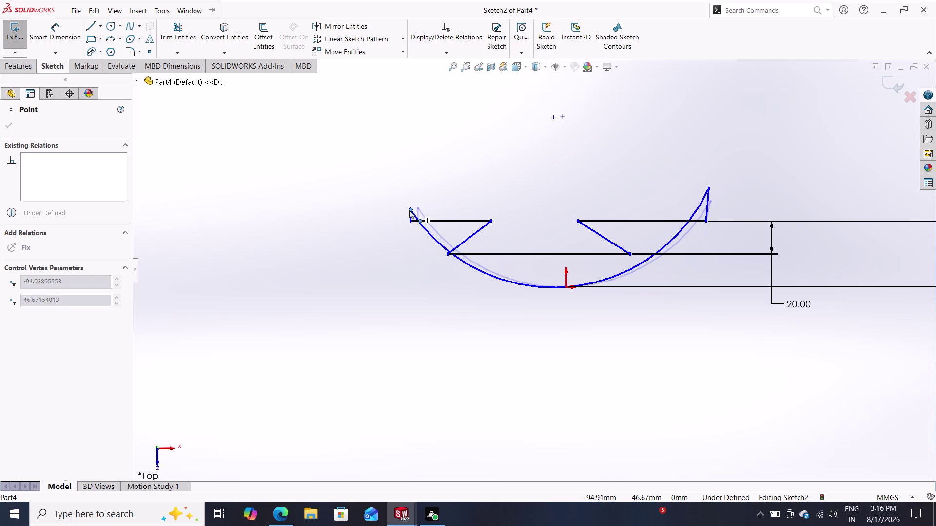
drag(409, 210, 427, 215)
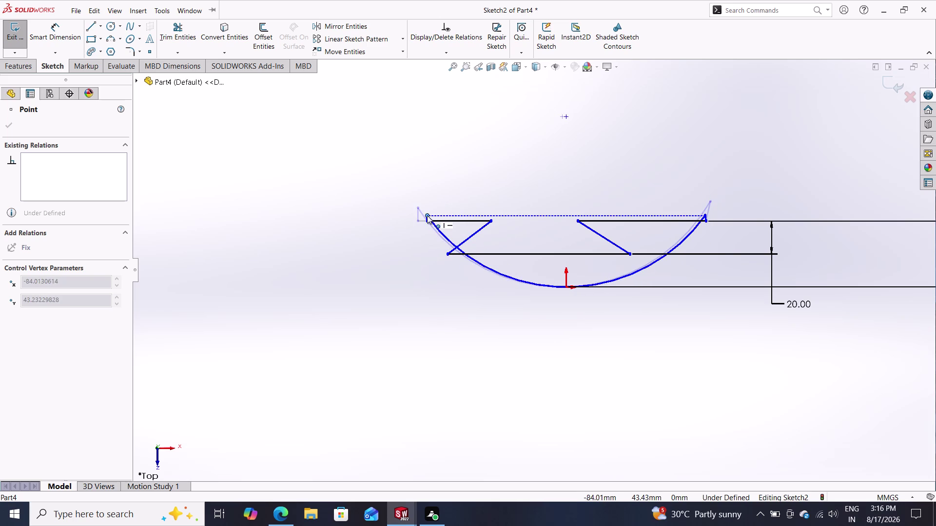
drag(427, 215, 435, 225)
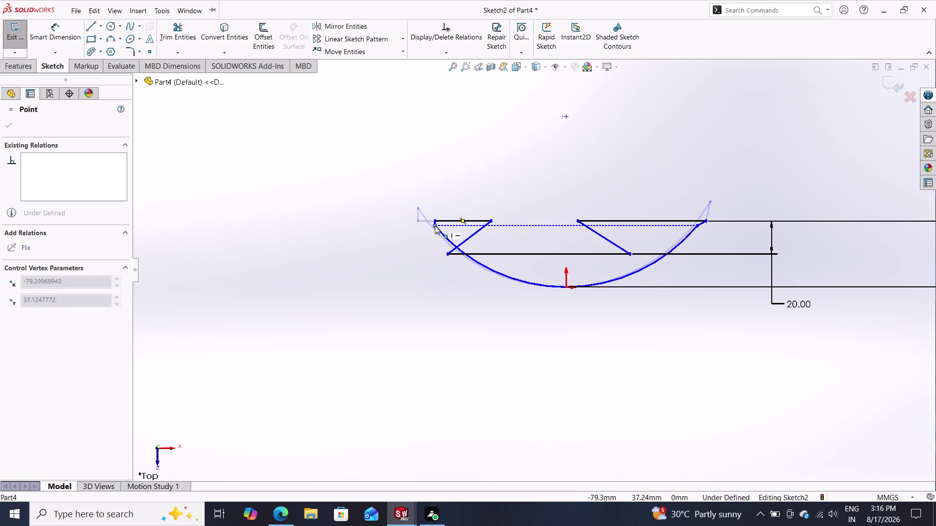
drag(434, 226, 400, 228)
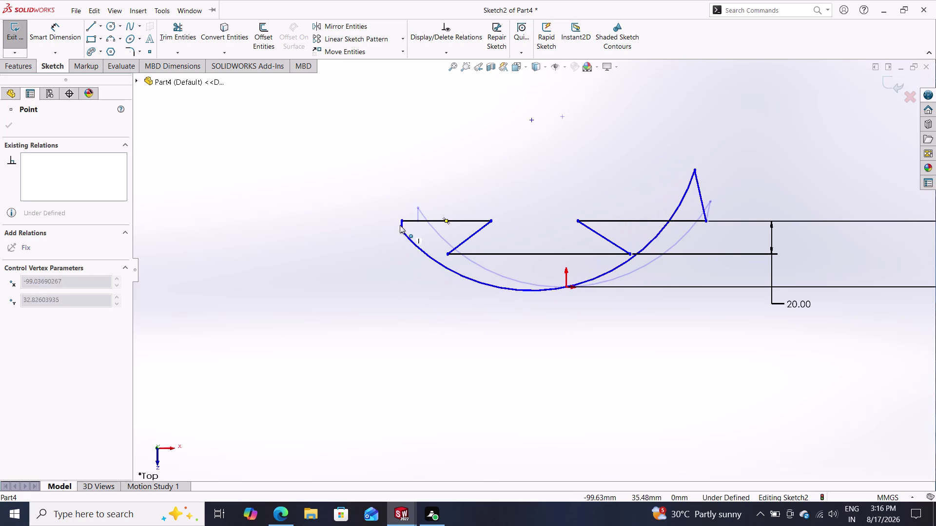
drag(400, 228, 481, 242)
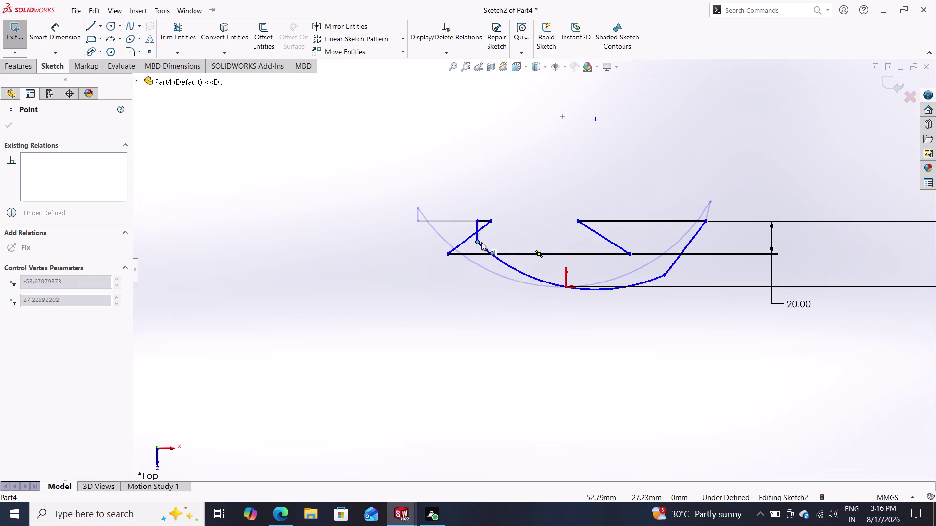
drag(481, 242, 433, 248)
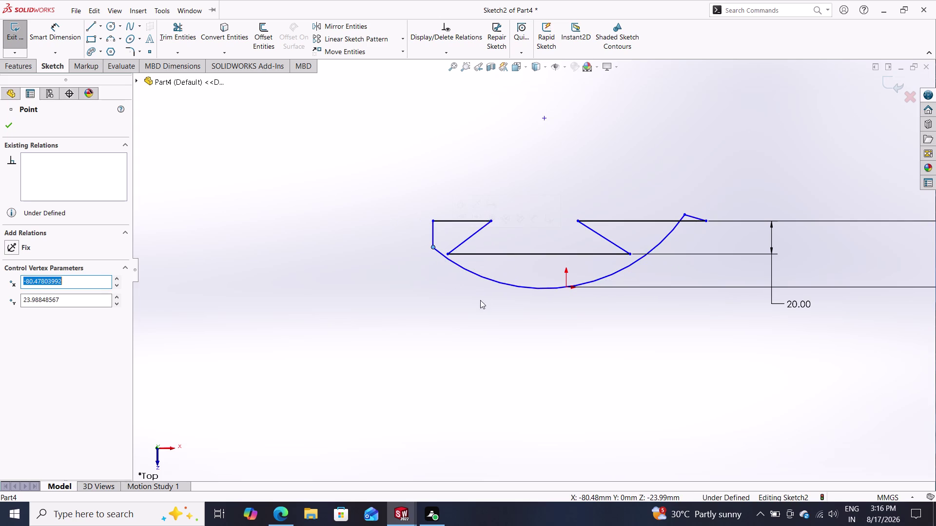
key(ctrl+z)
key(ctrl+z)
key(ctrl+z)
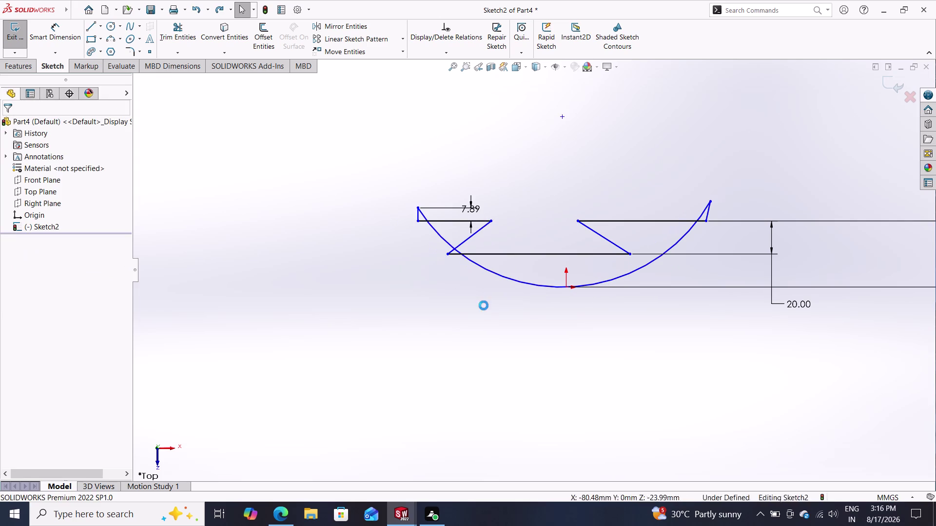
Undo earlier sketch edits to strip away part of the profile.
key(ctrl+z)
key(ctrl+z)
key(ctrl+z)
key(ctrl+z)
key(ctrl+z)
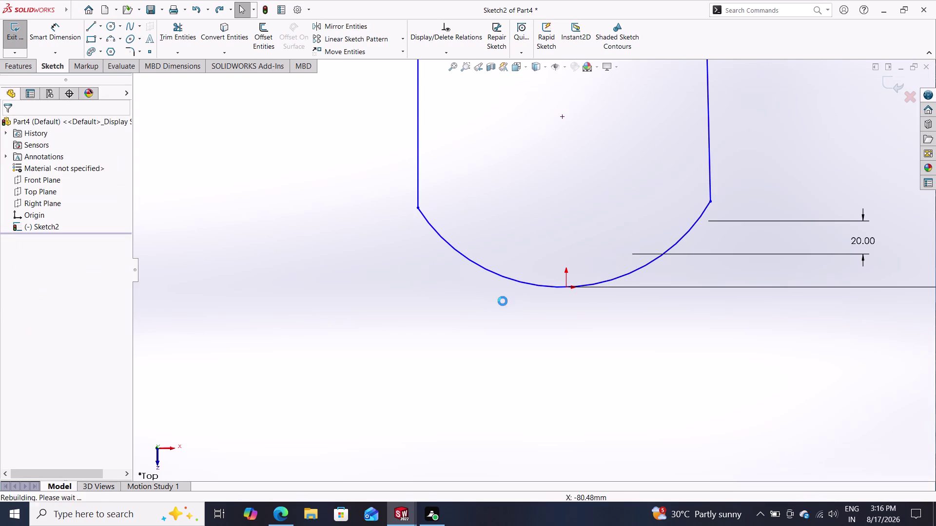
key(ctrl+z)
key(ctrl+z)
key(ctrl+z)
key(ctrl+z)
key(ctrl+z)
key(ctrl+z)
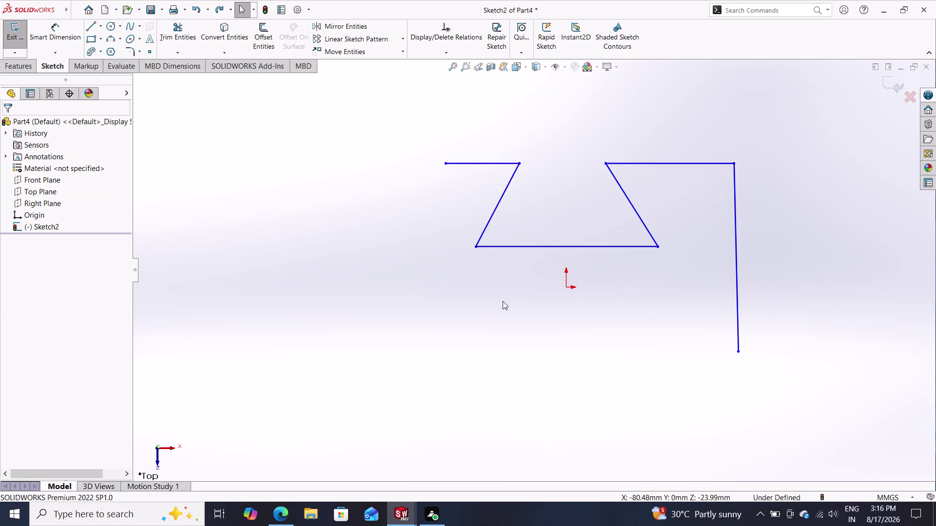
Undo the remaining zigzag lines until the sketch is empty.
key(ctrl+z)
key(ctrl+z)
key(ctrl+z)
key(ctrl+z)
key(ctrl+z)
key(ctrl+z)
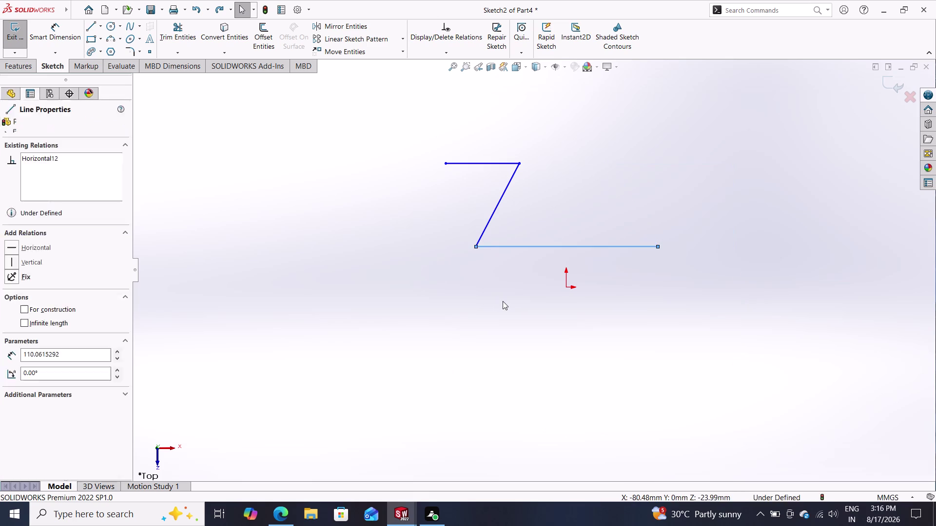
key(ctrl+z)
key(ctrl+z)
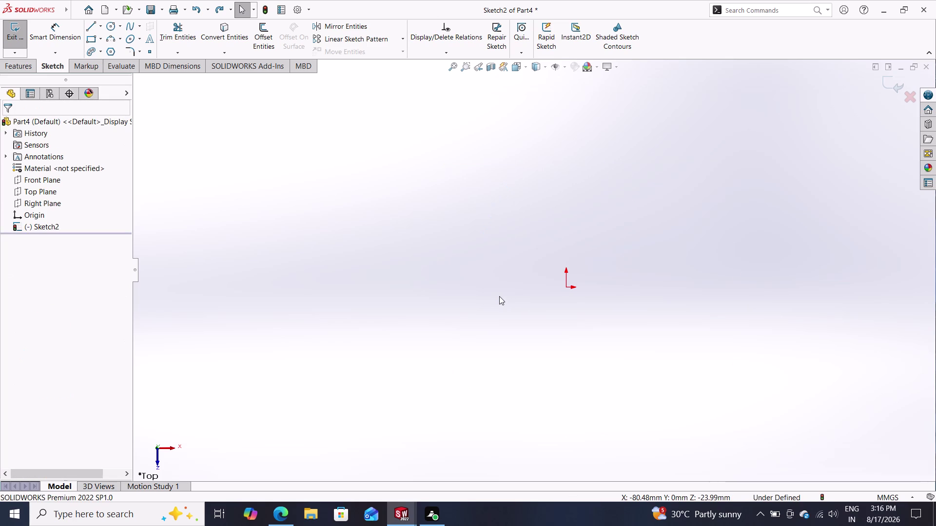
Bring back the full dimensioned profile, clear it again, and start the Line tool.
key(ctrl+z)
key(ctrl+z)
key(ctrl+z)
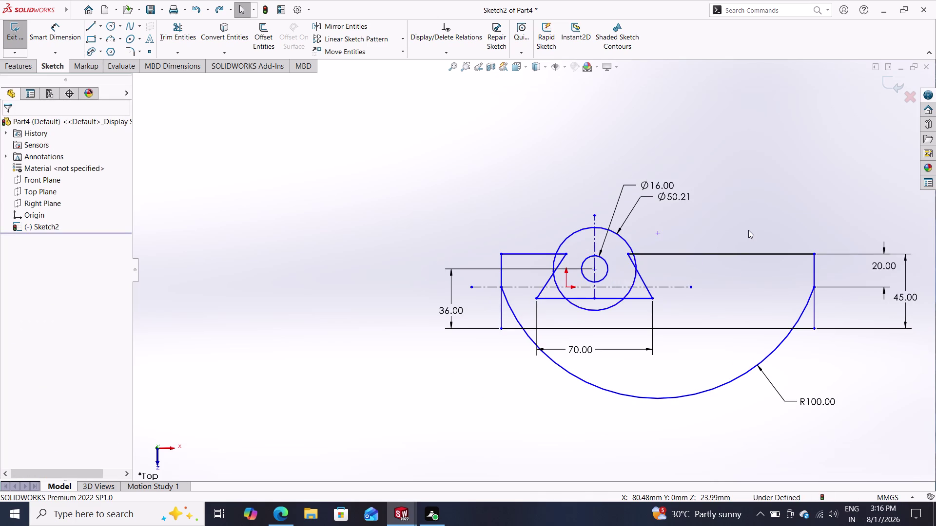
click(219, 6)
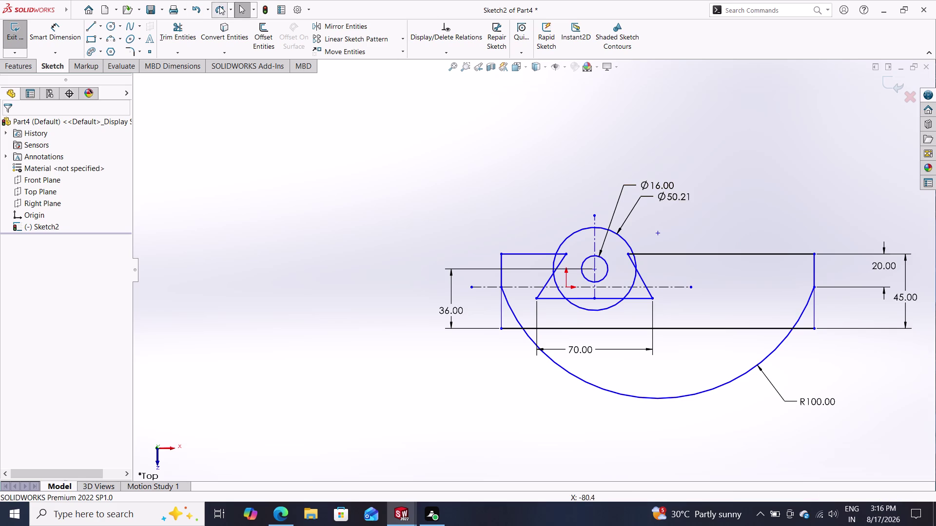
click(219, 6)
click(219, 6)
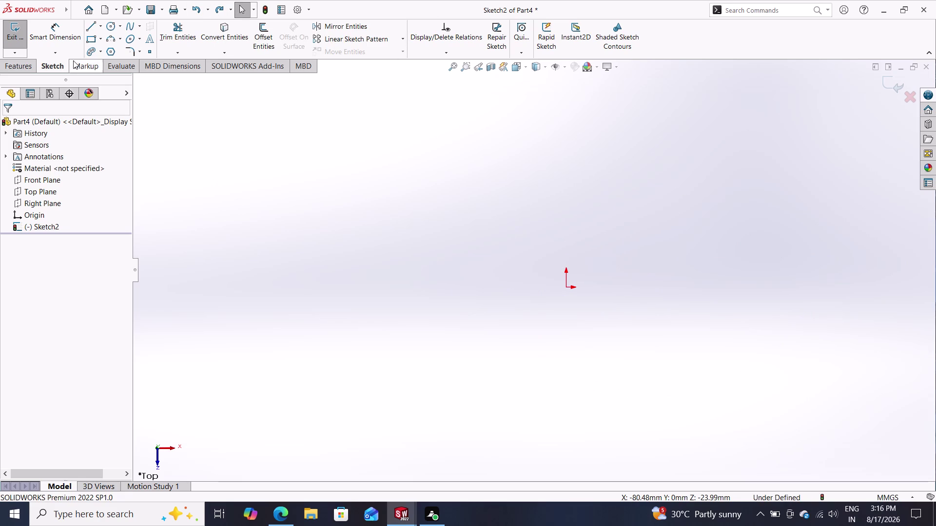
click(92, 22)
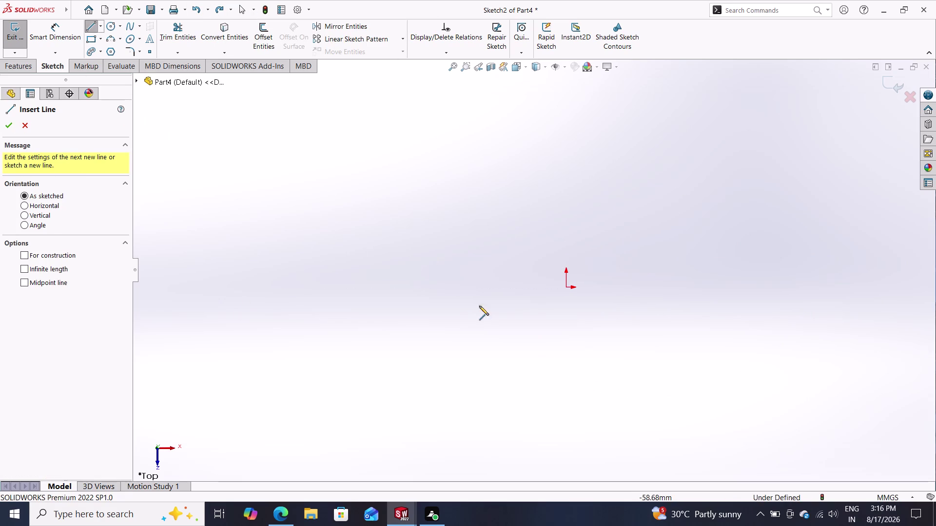
click(492, 318)
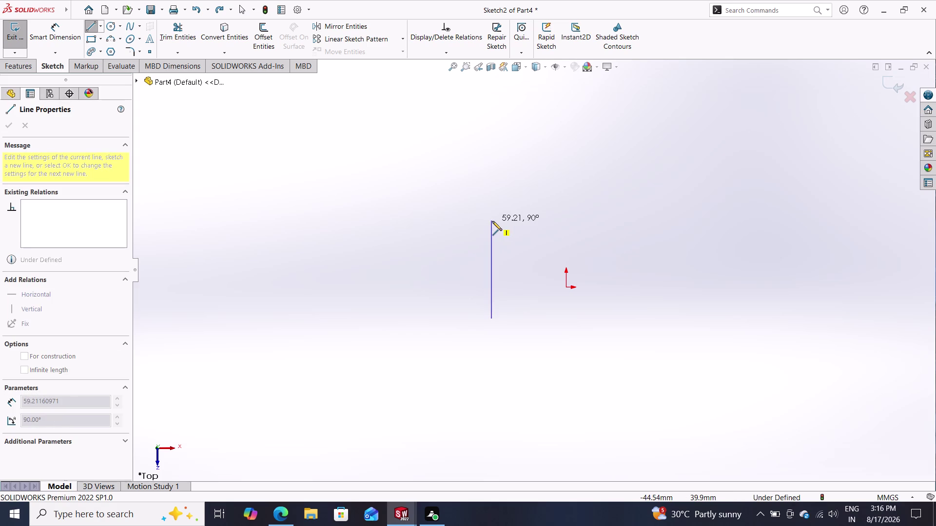
click(492, 221)
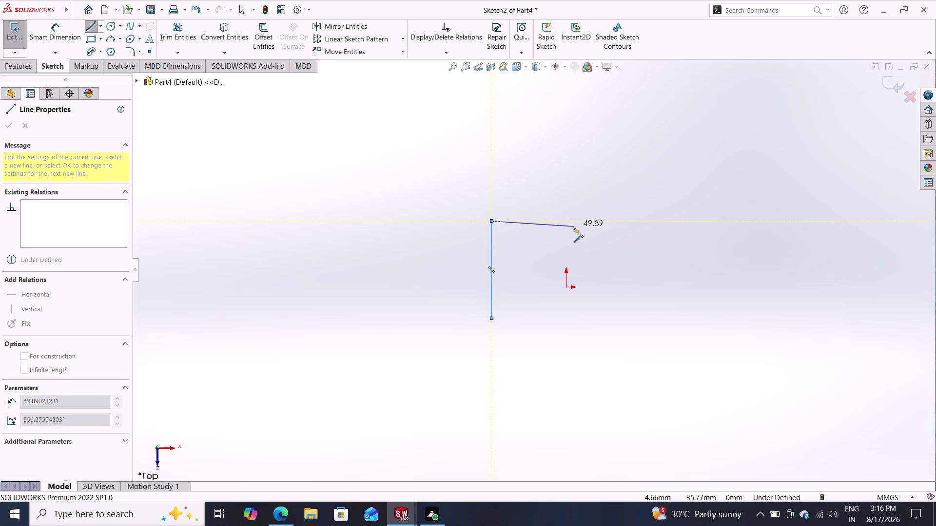
double_click(575, 223)
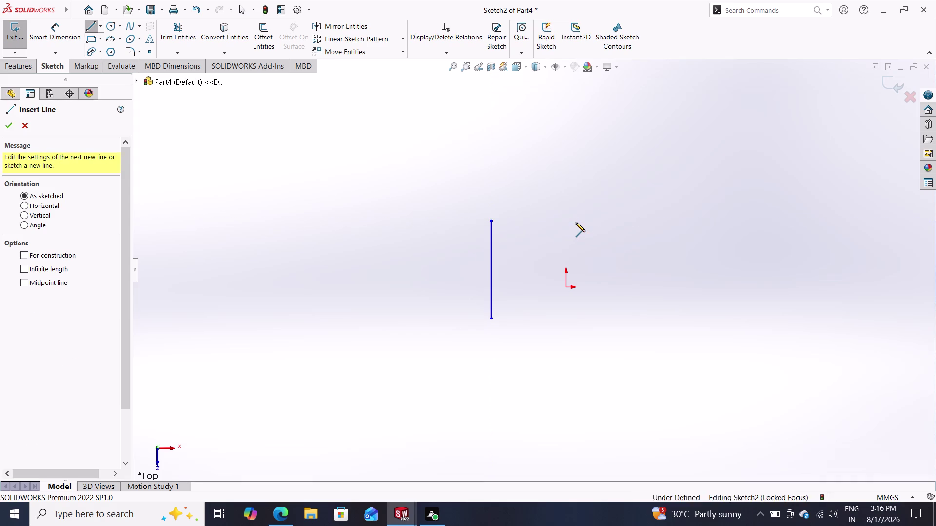
click(492, 223)
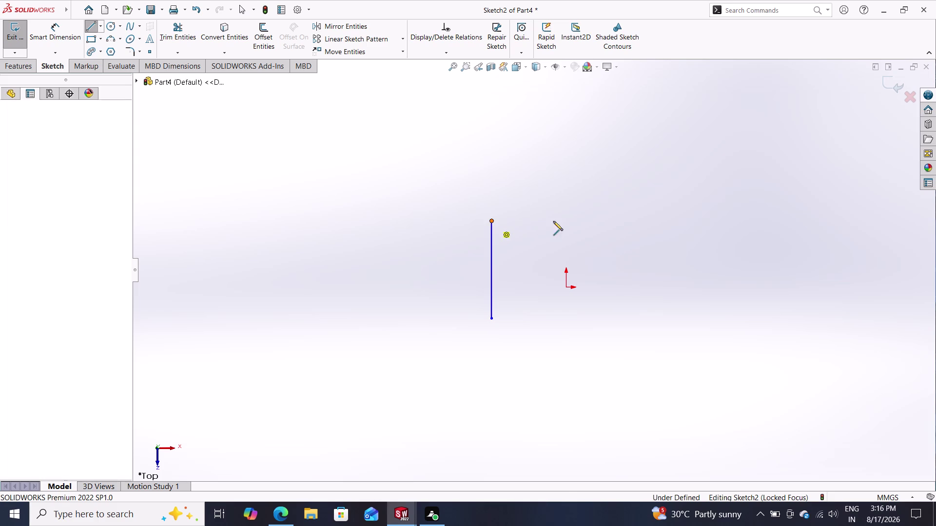
click(591, 223)
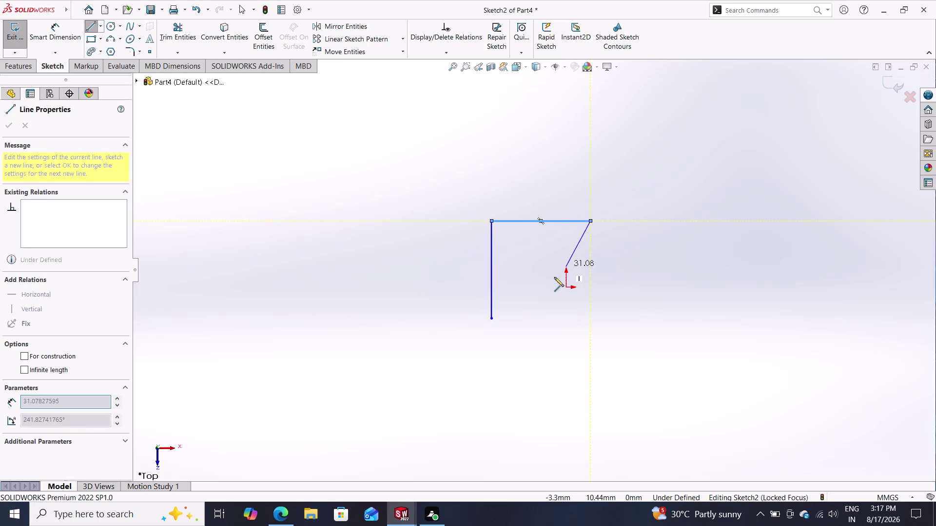
click(541, 328)
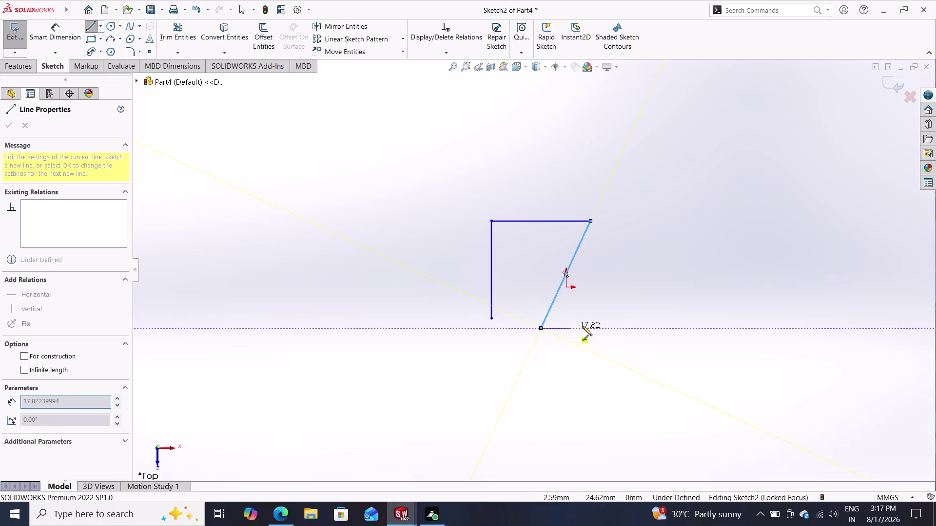
click(754, 329)
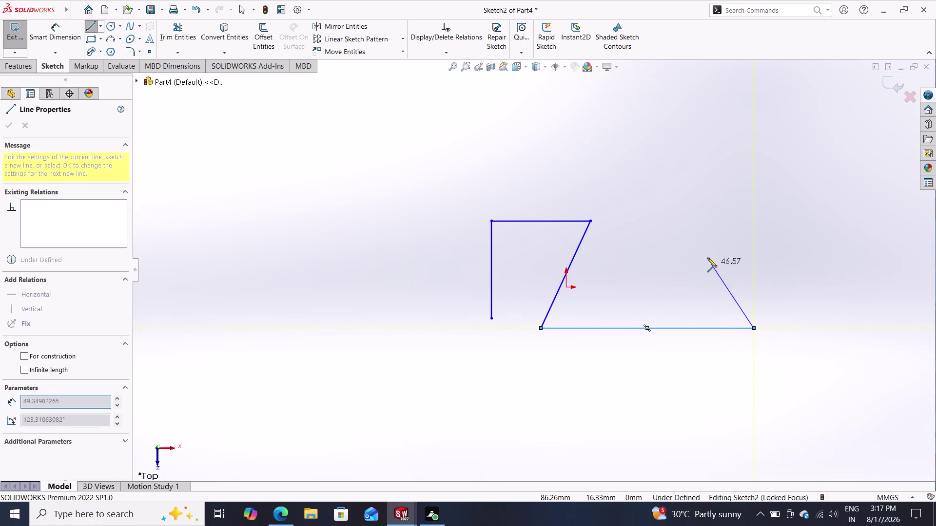
click(681, 221)
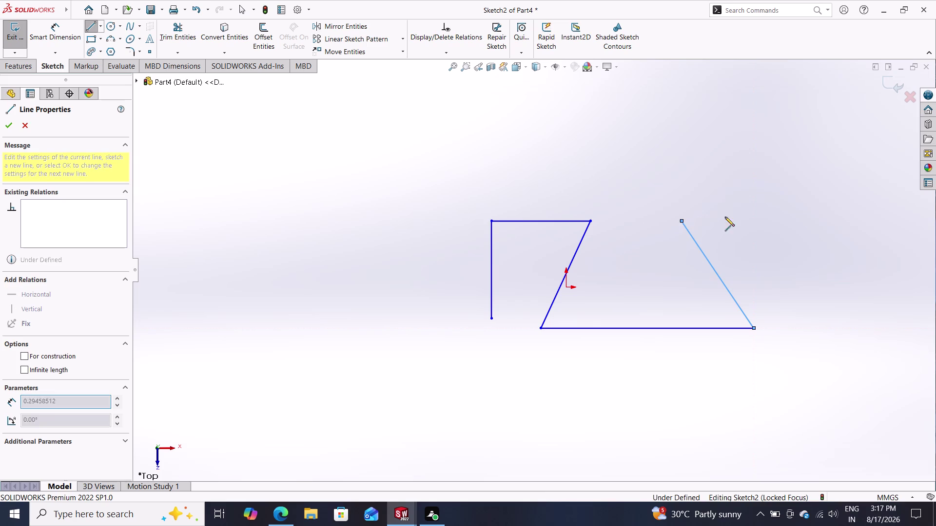
click(803, 216)
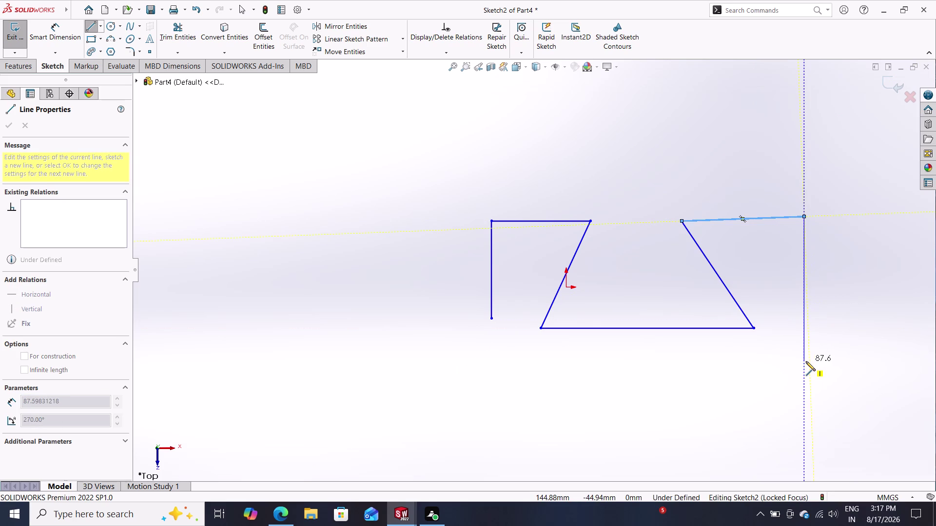
key(Escape)
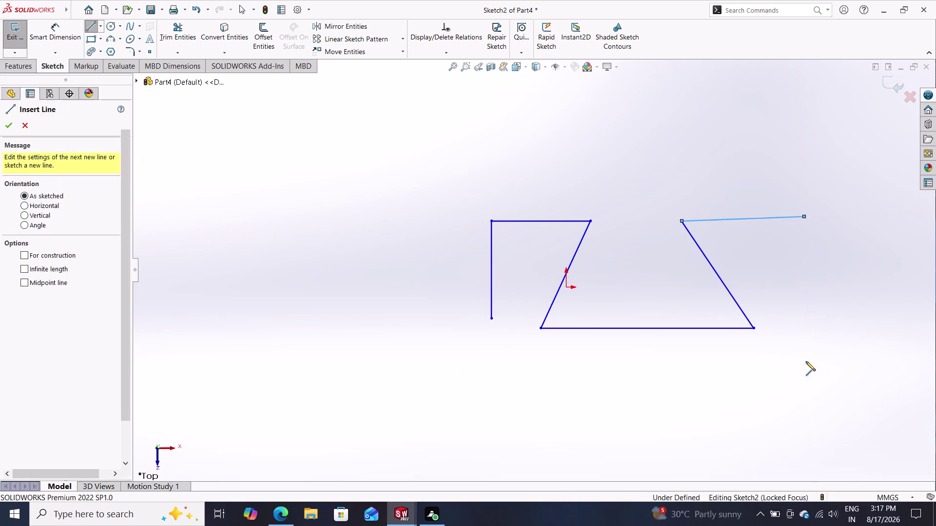
key(Escape)
key(Escape)
drag(800, 176, 325, 375)
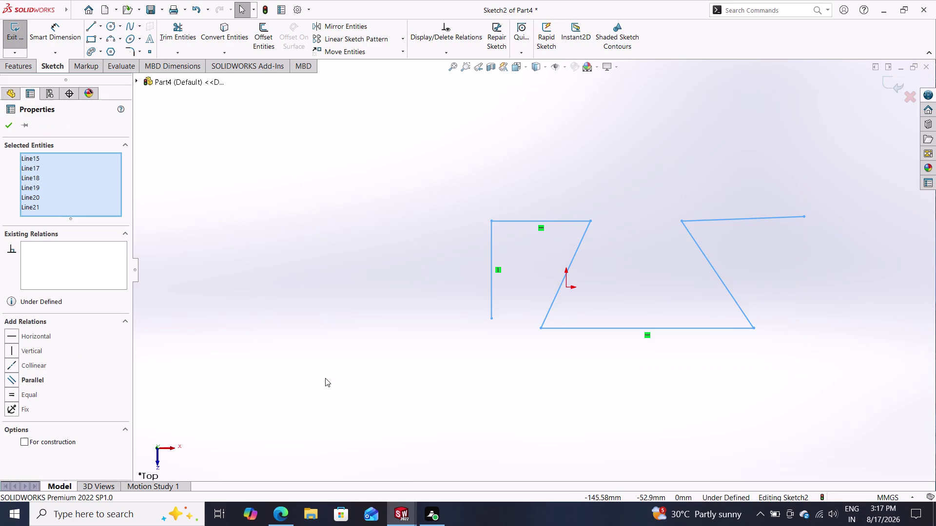
key(Delete)
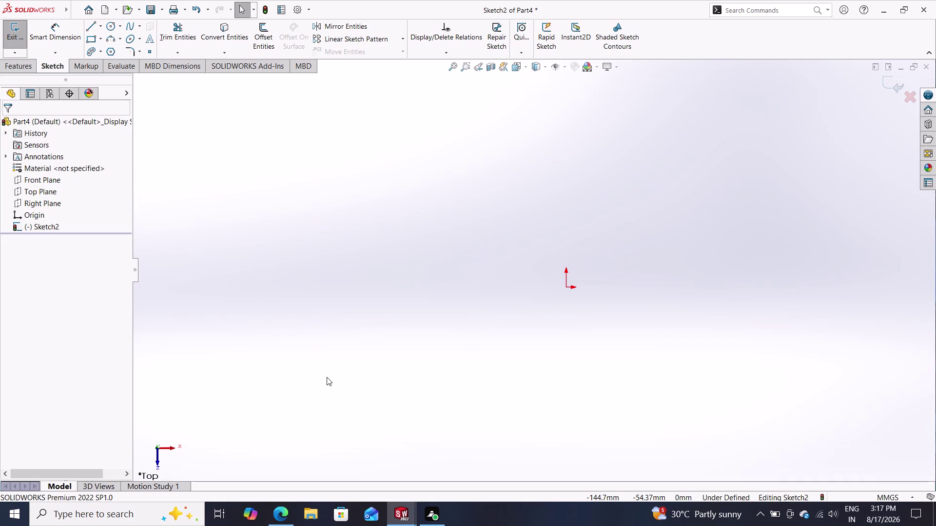